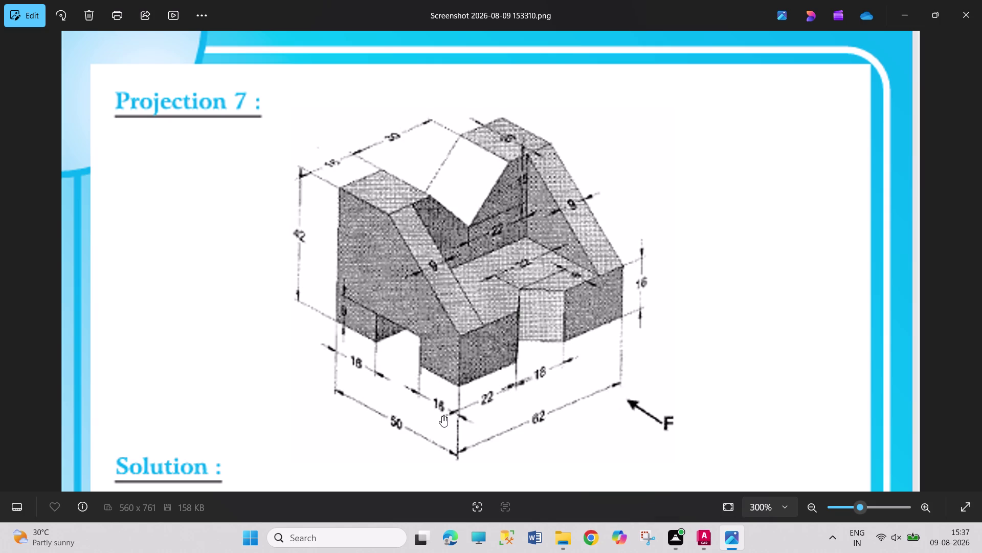
Pan the Projection 7 sheet through the solution front, side and top views.
drag(442, 416, 447, 365)
drag(445, 379, 417, 231)
drag(413, 366, 412, 327)
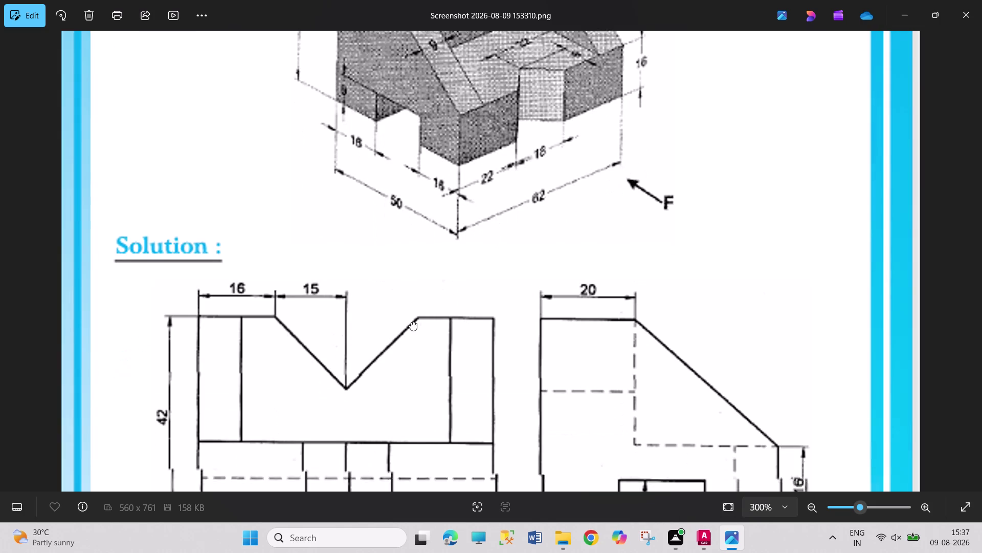
drag(413, 327, 399, 261)
drag(409, 403, 388, 281)
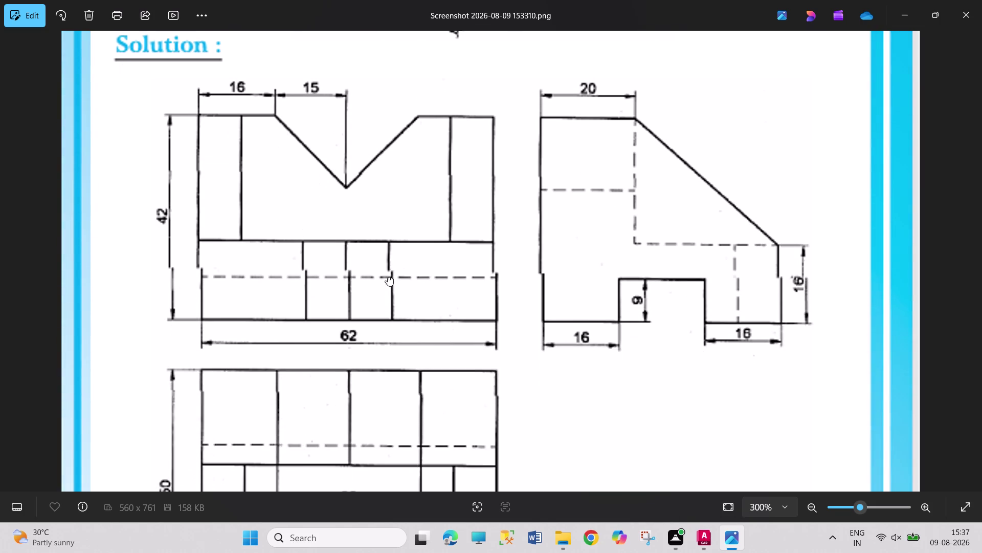
drag(388, 281, 387, 249)
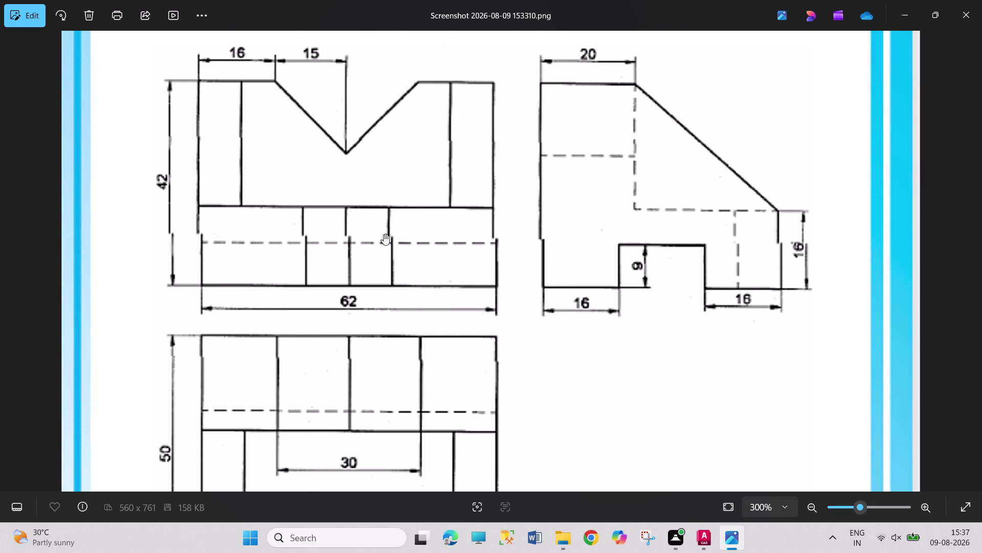
drag(381, 228, 376, 229)
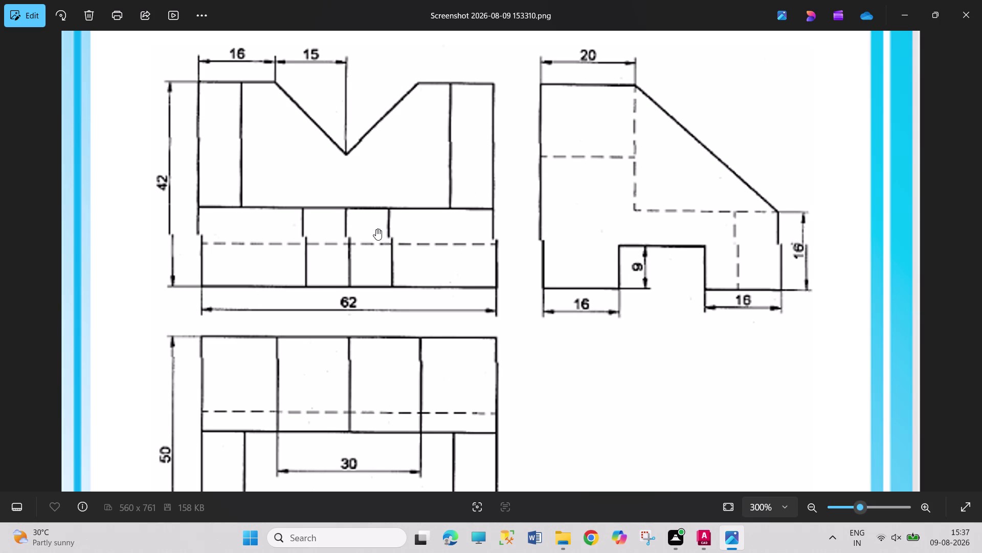
drag(376, 228, 376, 235)
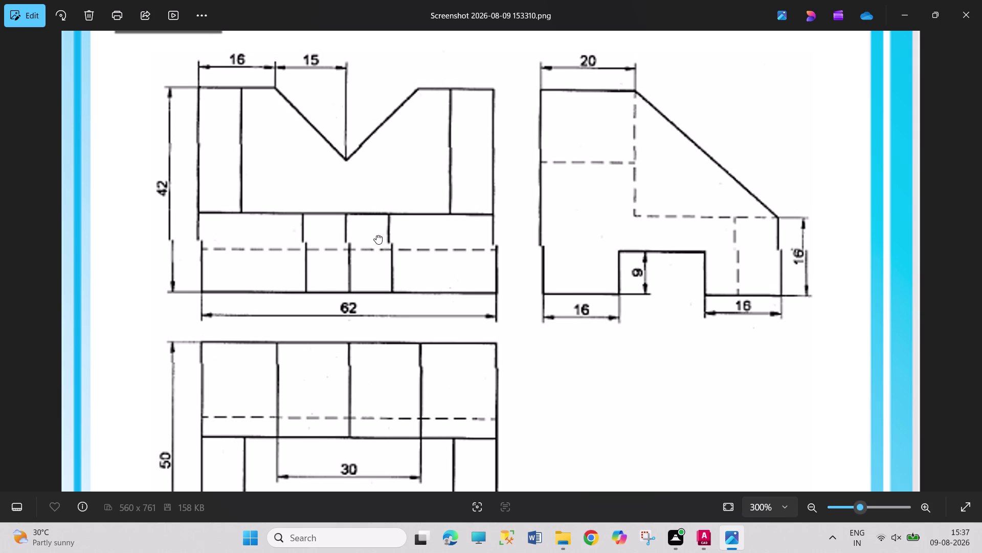
drag(376, 235, 374, 177)
drag(382, 226, 394, 357)
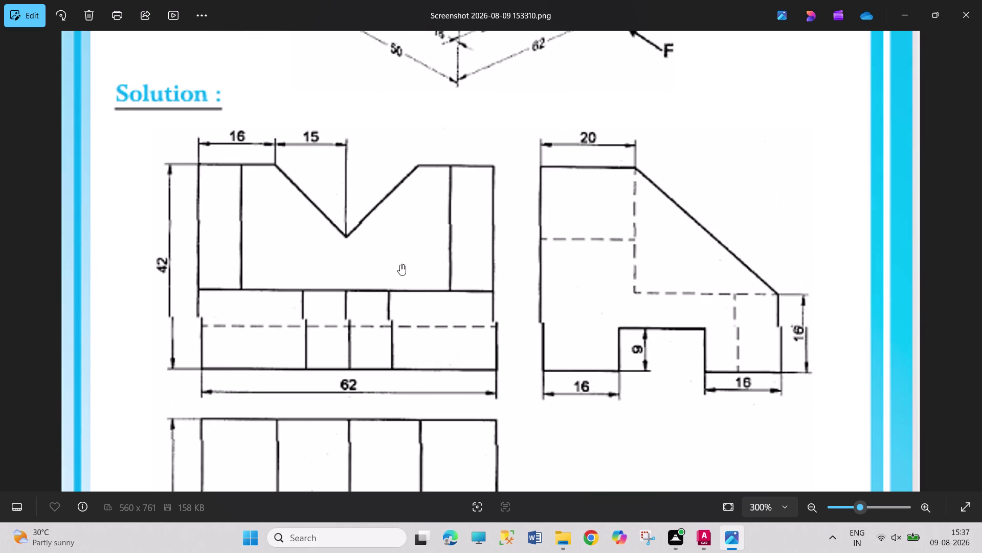
Pan back and forth between the isometric V-block picture and the solution views.
drag(400, 264, 406, 377)
drag(405, 279, 414, 417)
drag(422, 321, 430, 354)
drag(426, 382, 425, 323)
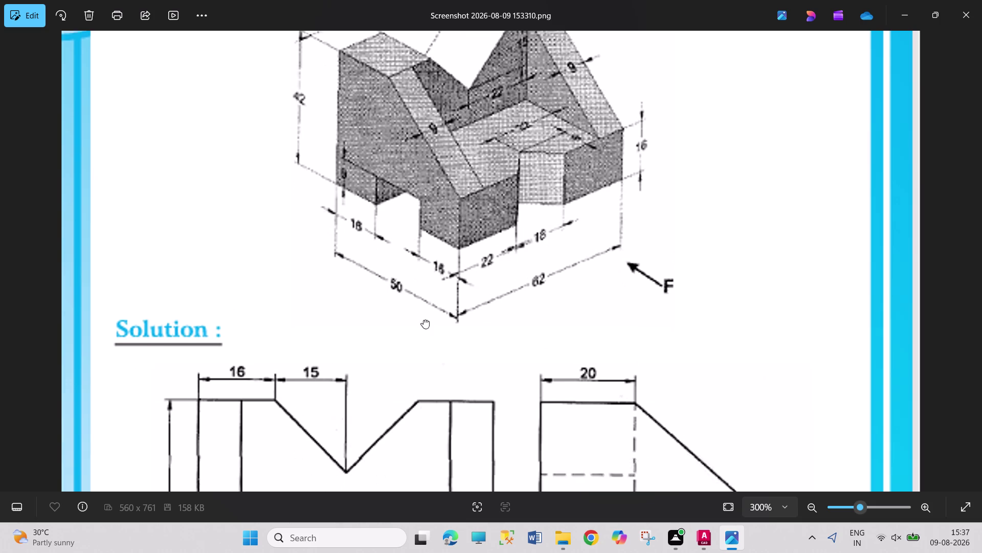
drag(425, 324, 422, 300)
drag(422, 384, 430, 286)
drag(430, 361, 429, 282)
drag(429, 341, 427, 290)
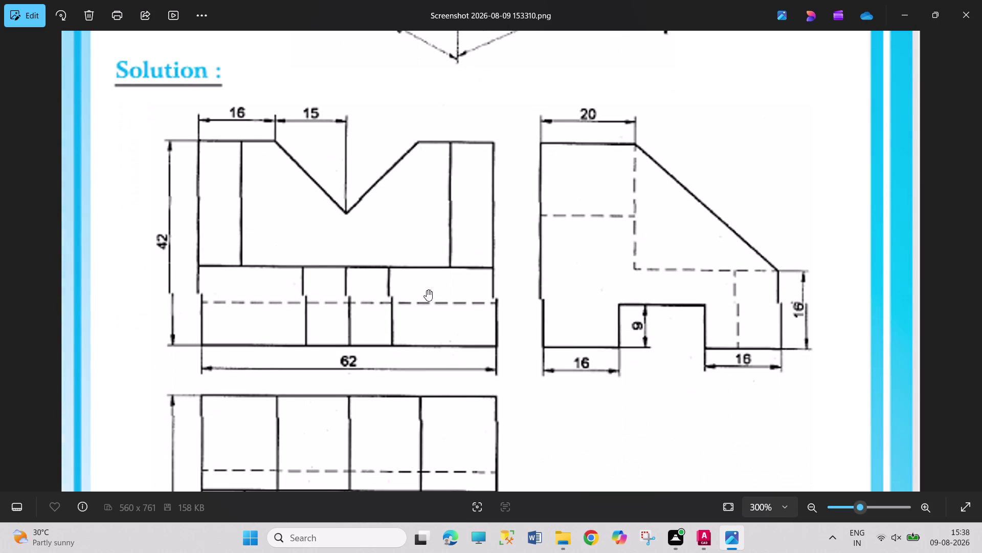
Zoom the sheet to study the isometric dimensions, then return to AutoCAD.
triple_click(806, 510)
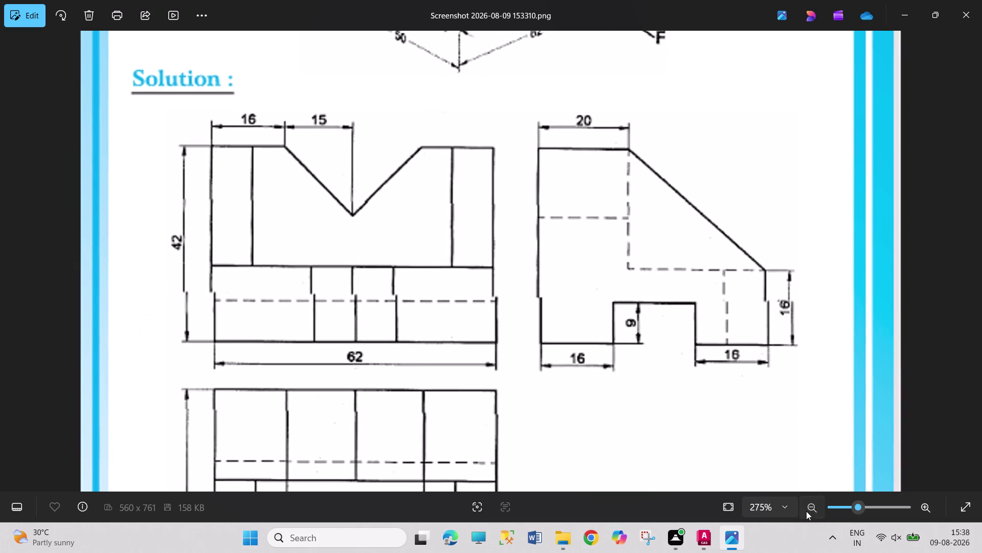
double_click(807, 510)
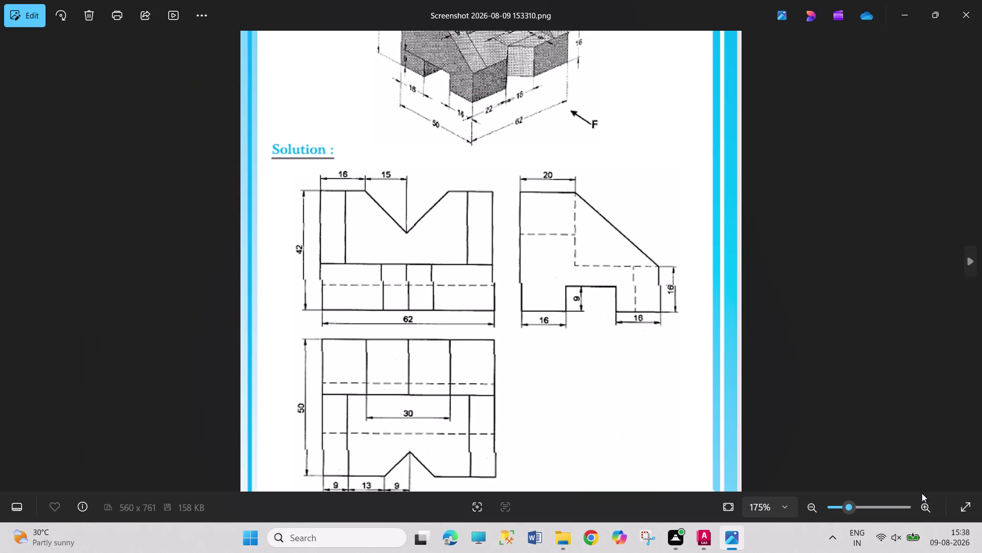
click(921, 499)
drag(478, 425, 493, 315)
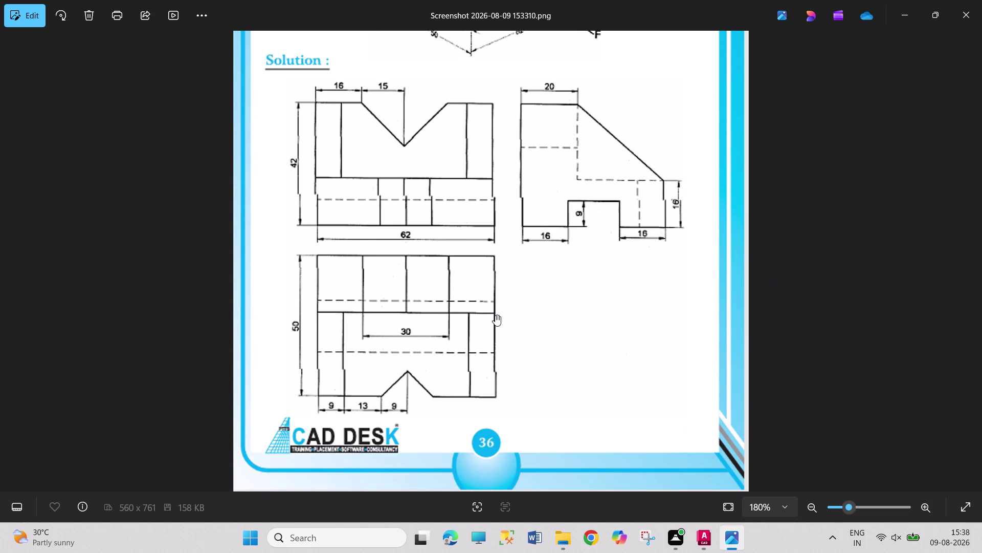
drag(482, 327, 480, 311)
drag(483, 285, 491, 394)
drag(478, 120, 485, 159)
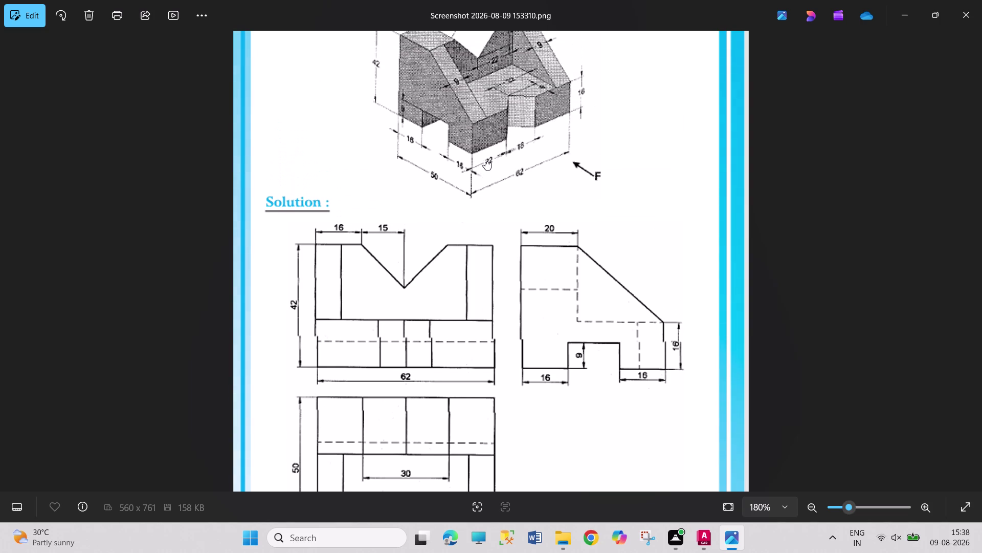
drag(485, 158, 485, 162)
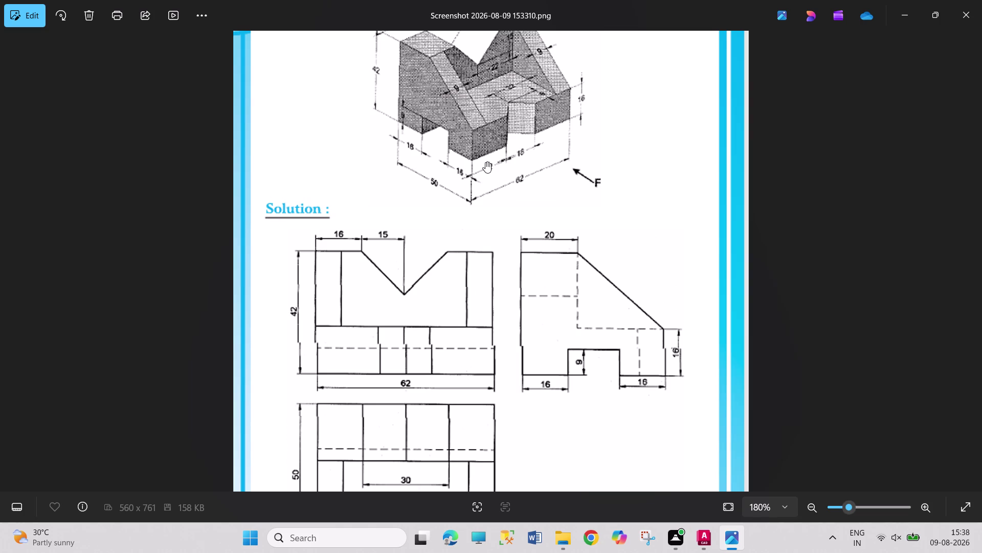
click(701, 531)
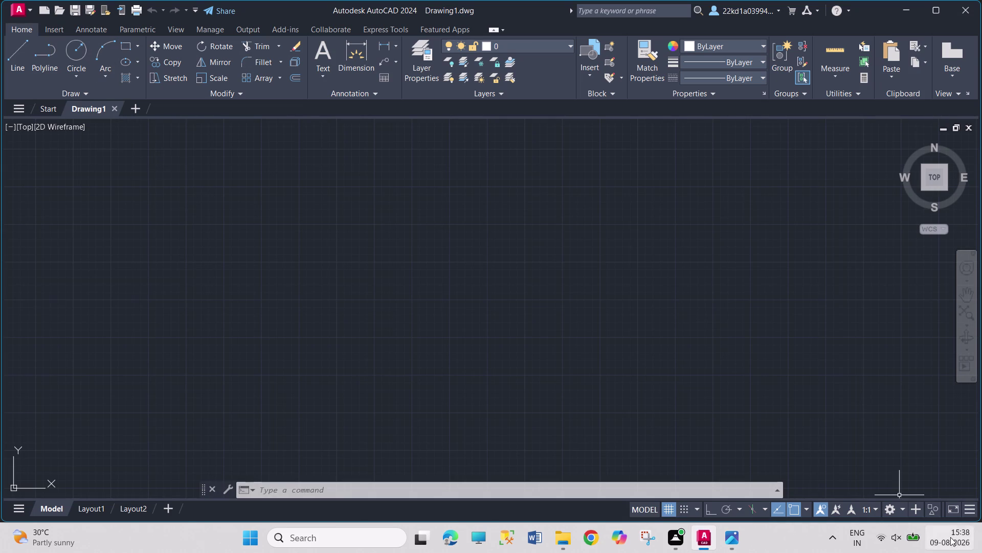
Switch to the 3D Modeling workspace and close the Activity Insights palette.
click(899, 508)
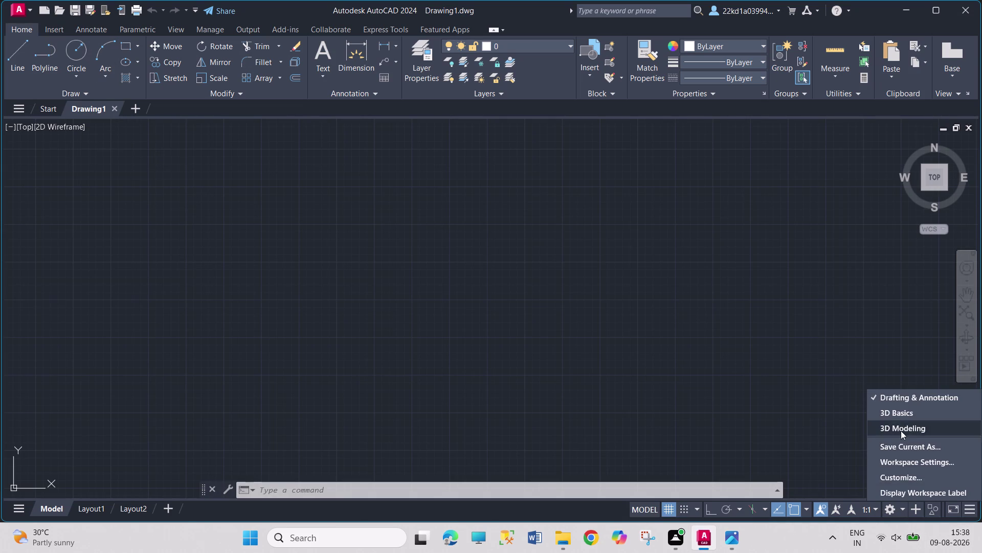
click(902, 425)
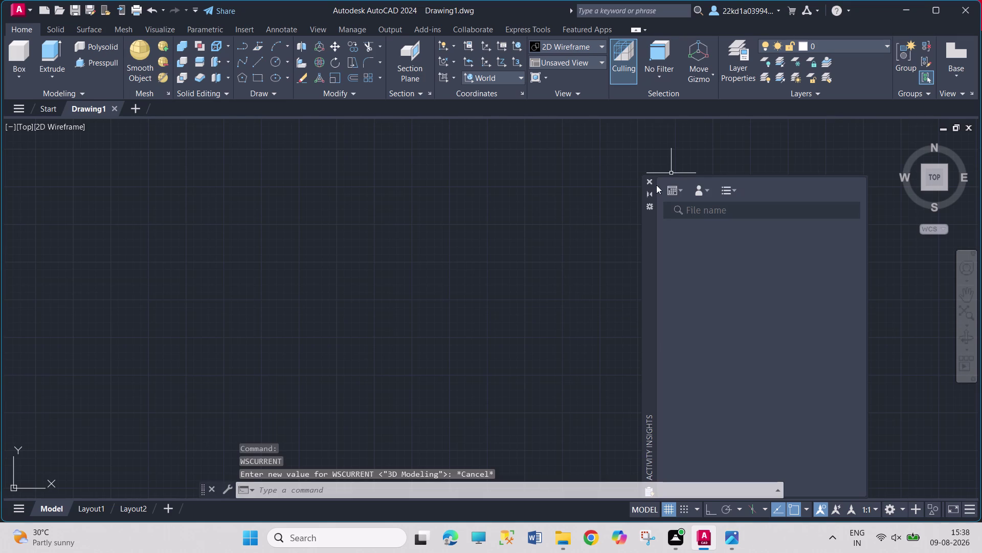
click(652, 183)
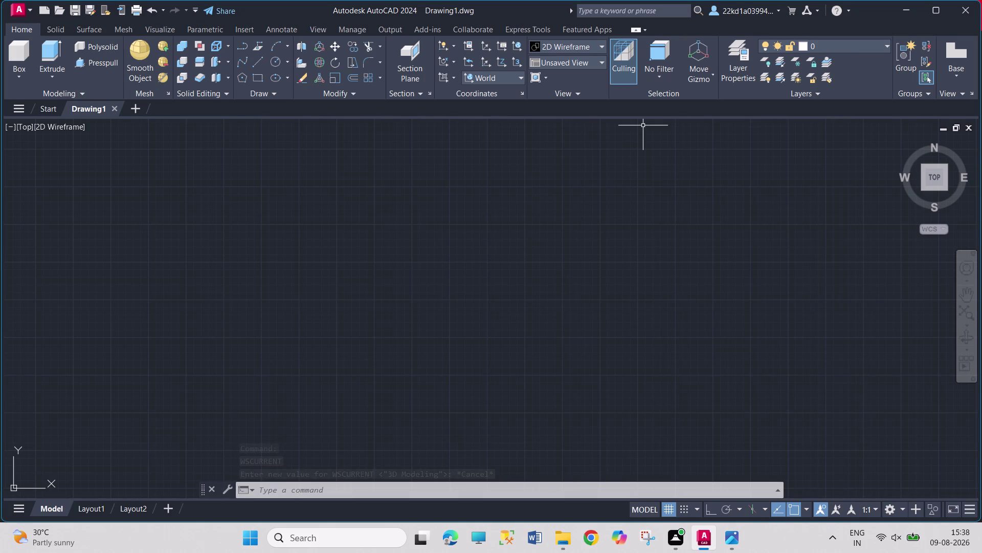
Click around the empty drawing area, then start the Rectangle command.
click(303, 182)
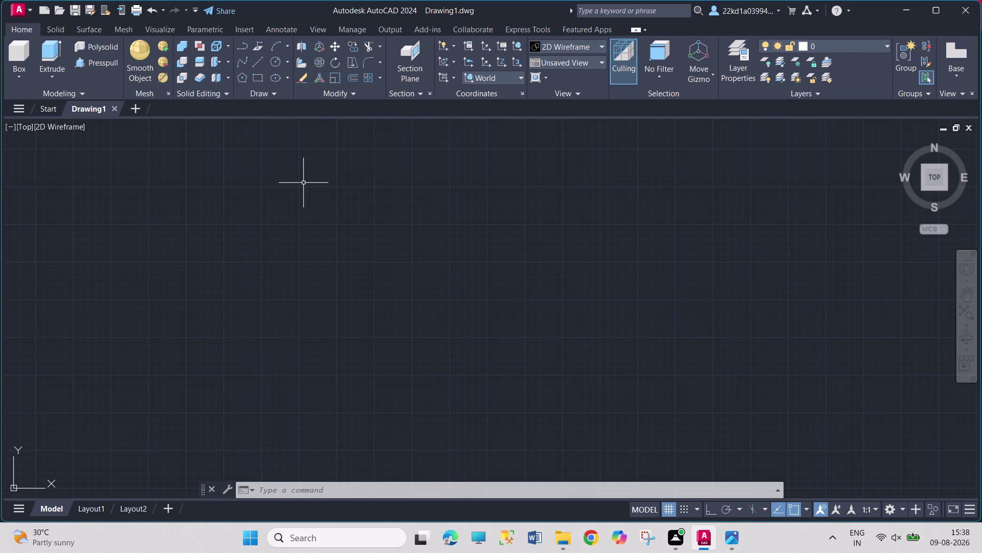
click(480, 270)
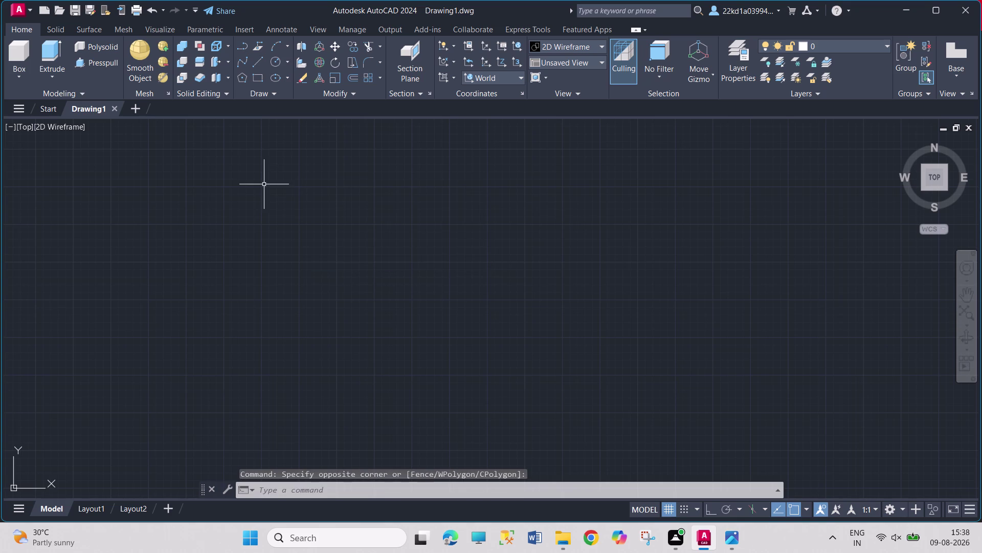
click(264, 184)
click(492, 287)
drag(319, 196, 327, 213)
click(475, 354)
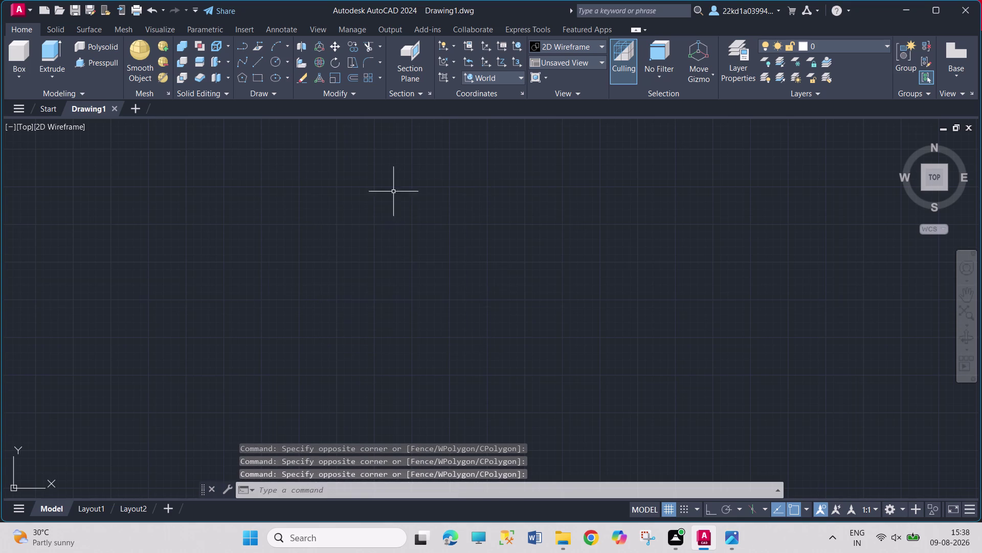
drag(389, 185, 396, 202)
click(477, 326)
click(535, 173)
drag(352, 280, 356, 277)
drag(420, 212, 422, 225)
click(400, 303)
drag(421, 226, 423, 242)
click(348, 307)
drag(294, 222, 301, 241)
click(572, 319)
click(256, 79)
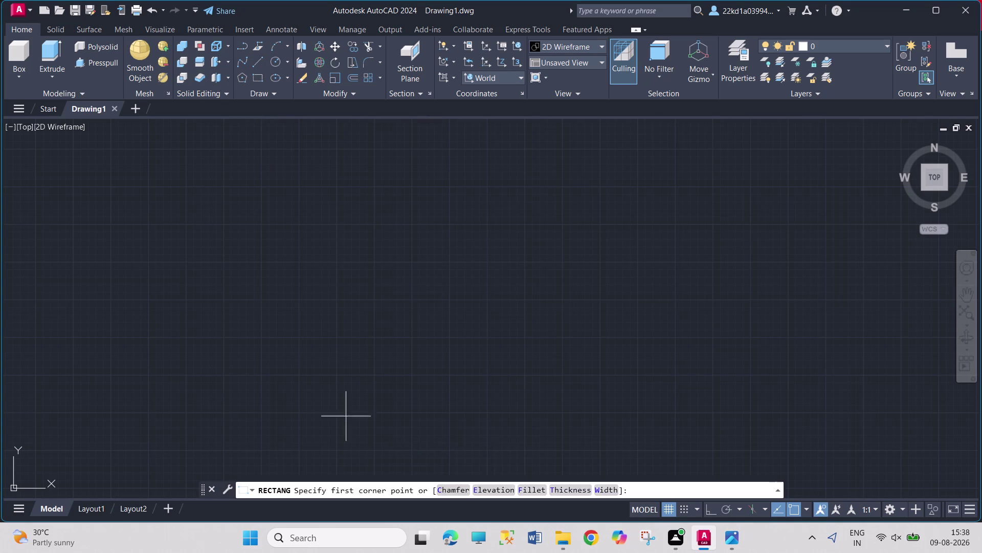
click(556, 486)
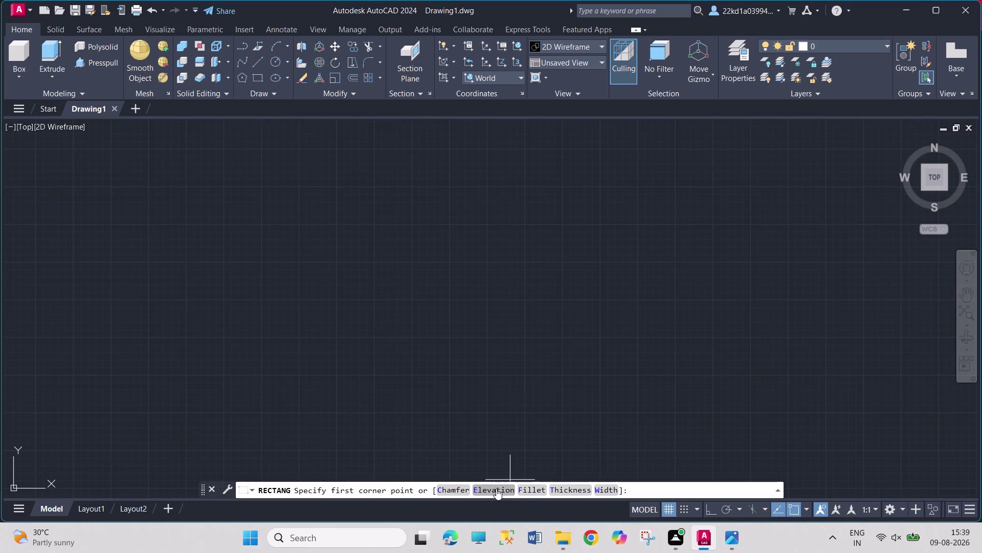
click(287, 226)
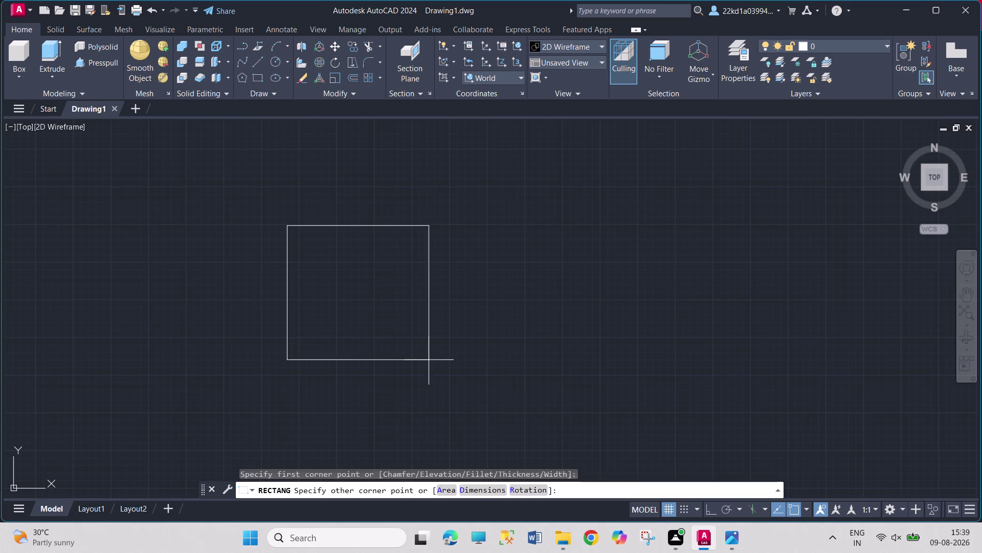
click(489, 489)
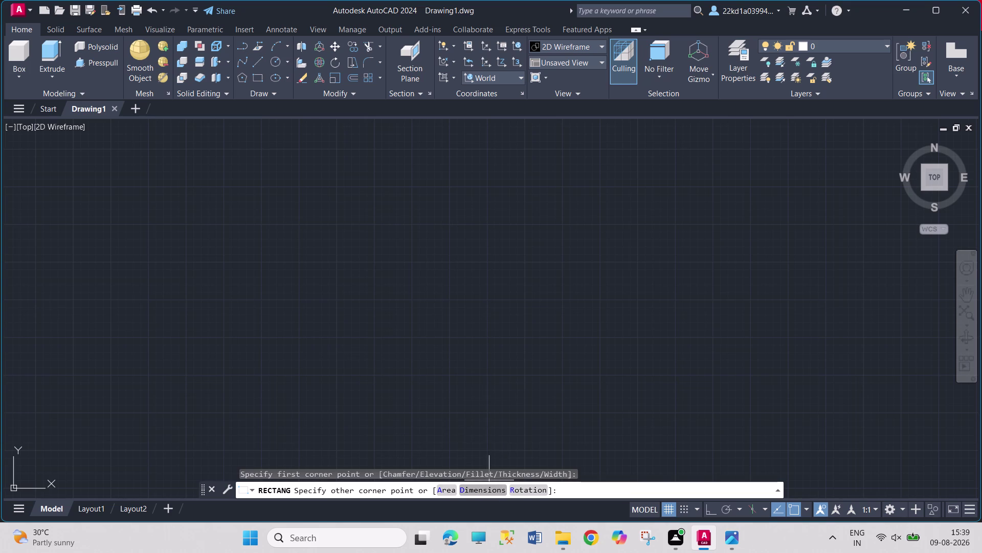
text(50)
key(Return)
text(62)
key(Return)
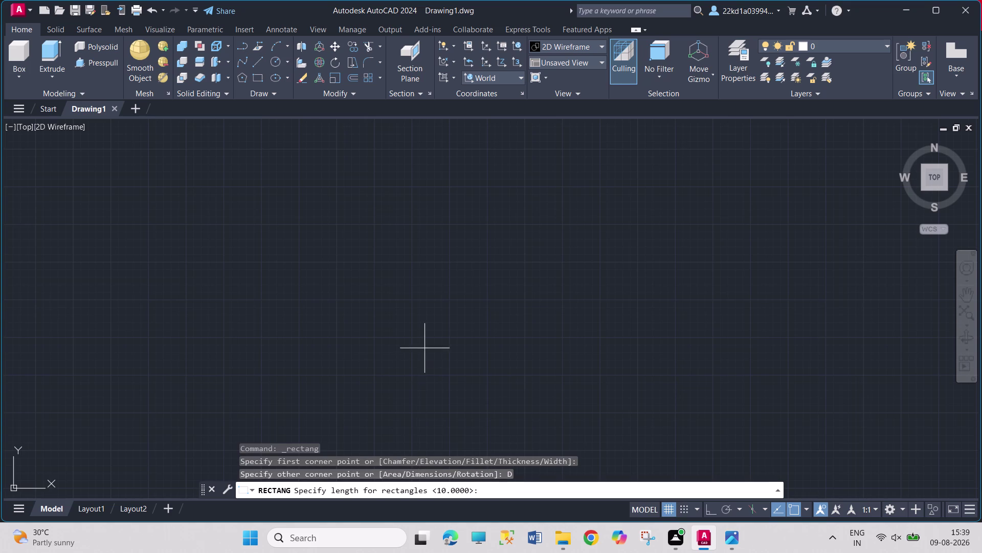
click(355, 196)
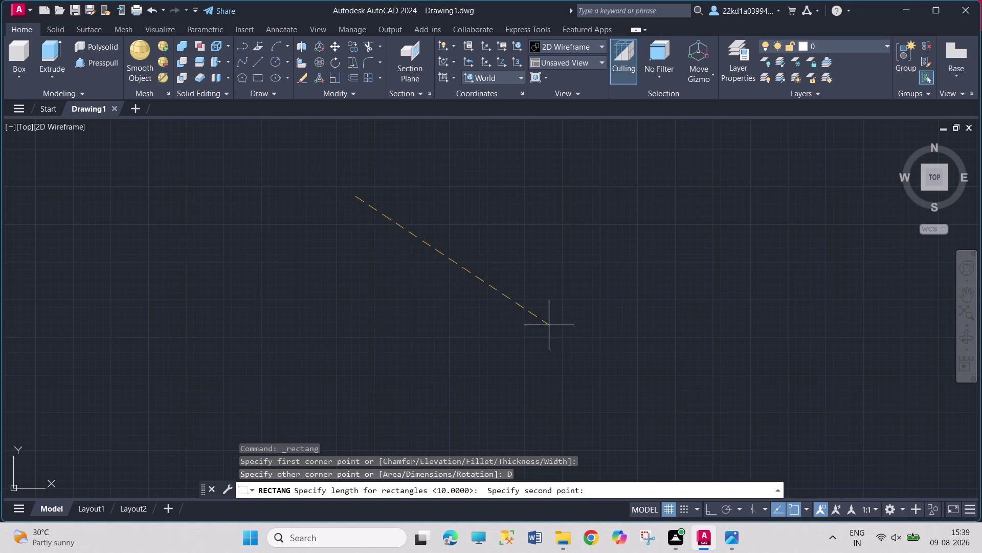
click(553, 330)
key(Escape)
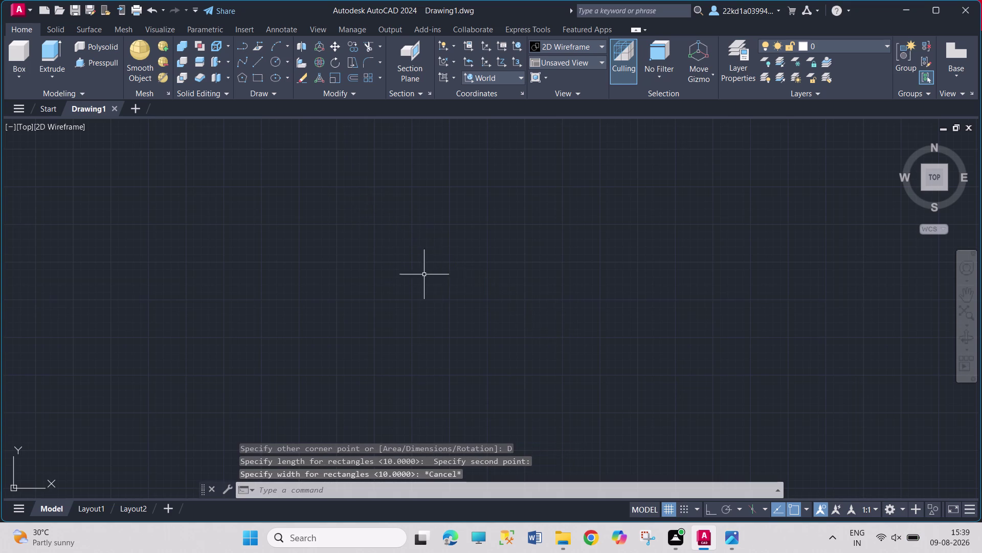
click(252, 76)
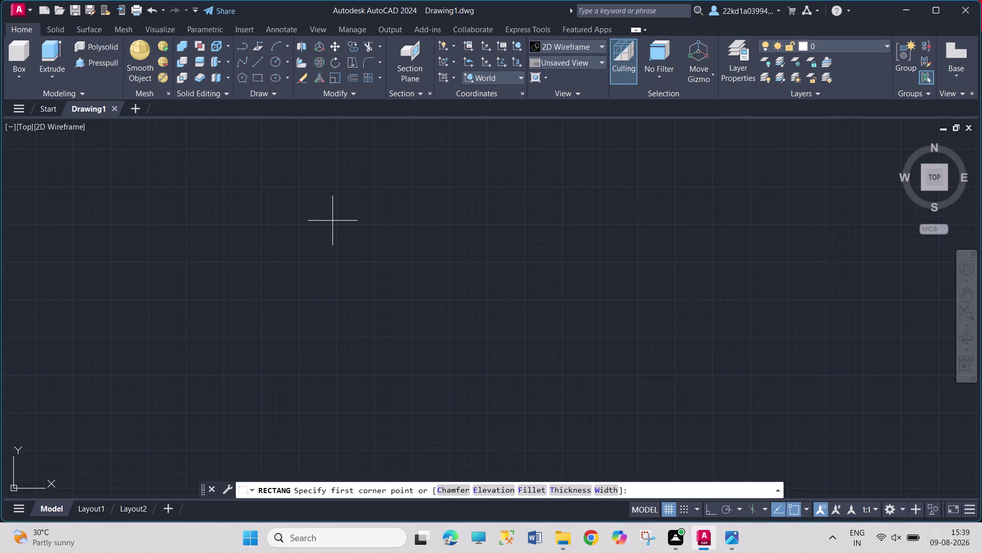
Draw a 62 by 50 rectangle using the Dimensions option.
click(333, 228)
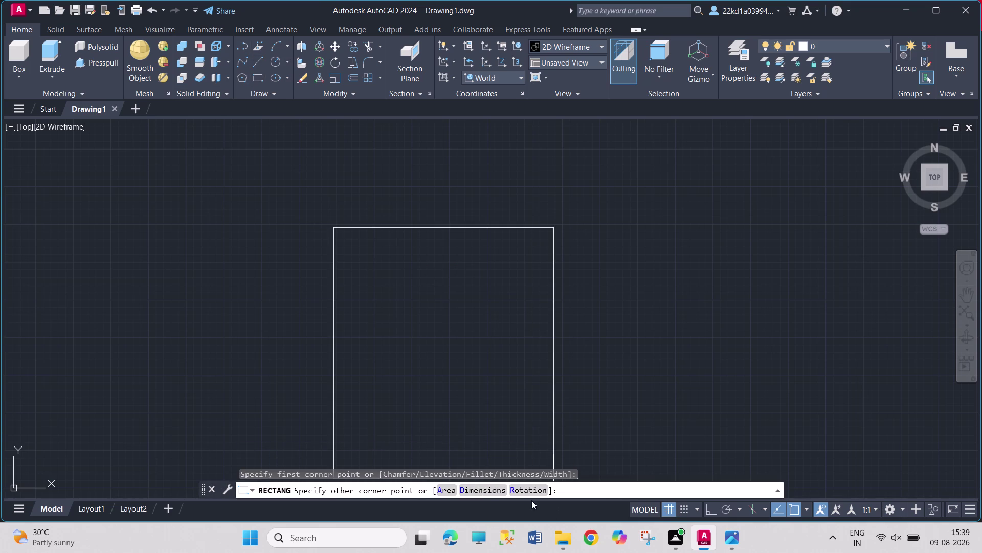
click(493, 492)
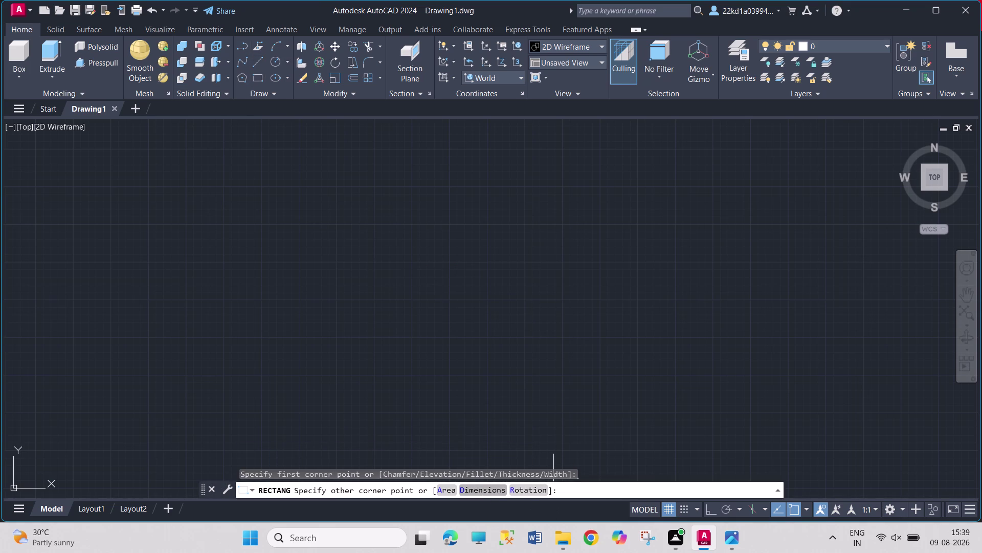
text(62)
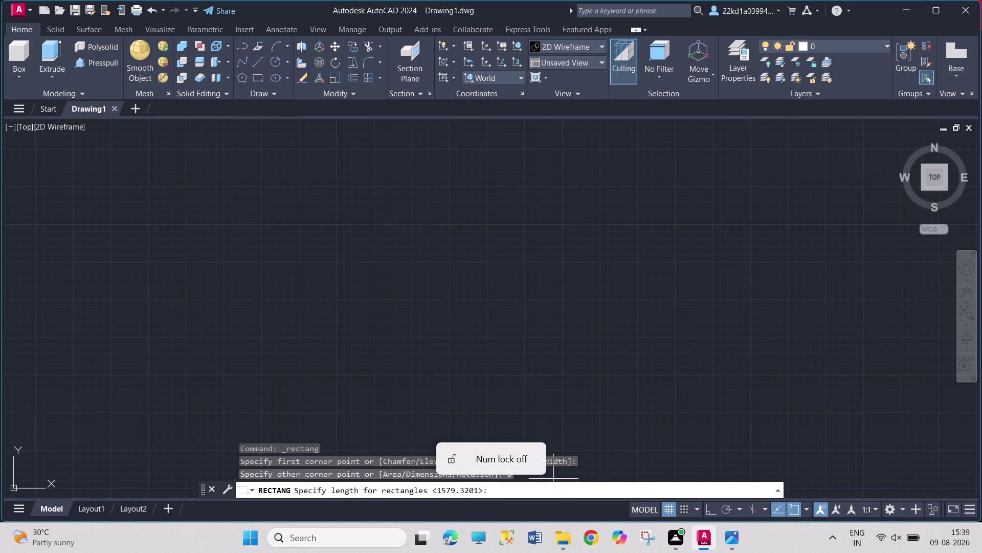
key(Right)
key(Down)
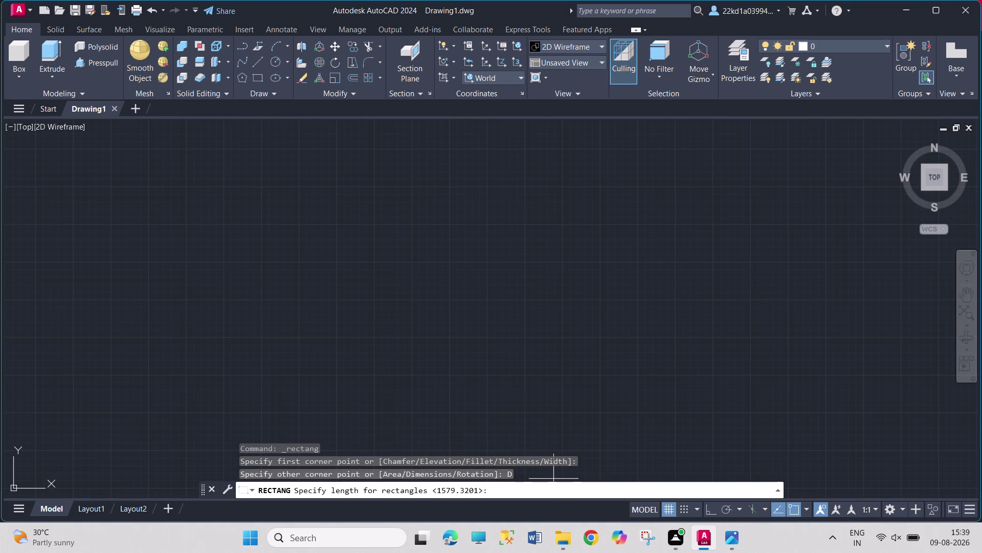
click(497, 488)
key(Right)
key(Down)
text(62)
key(Return)
text(50)
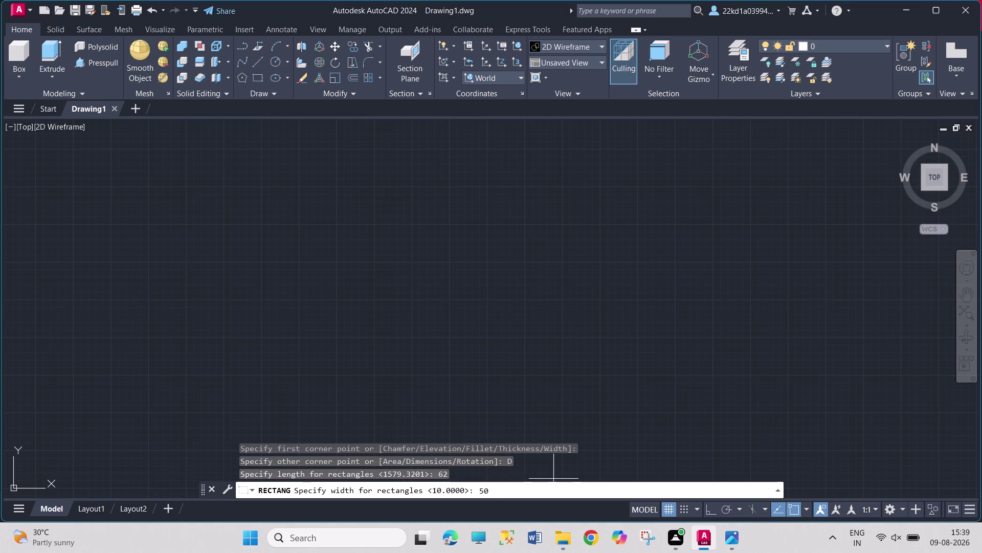
key(Return)
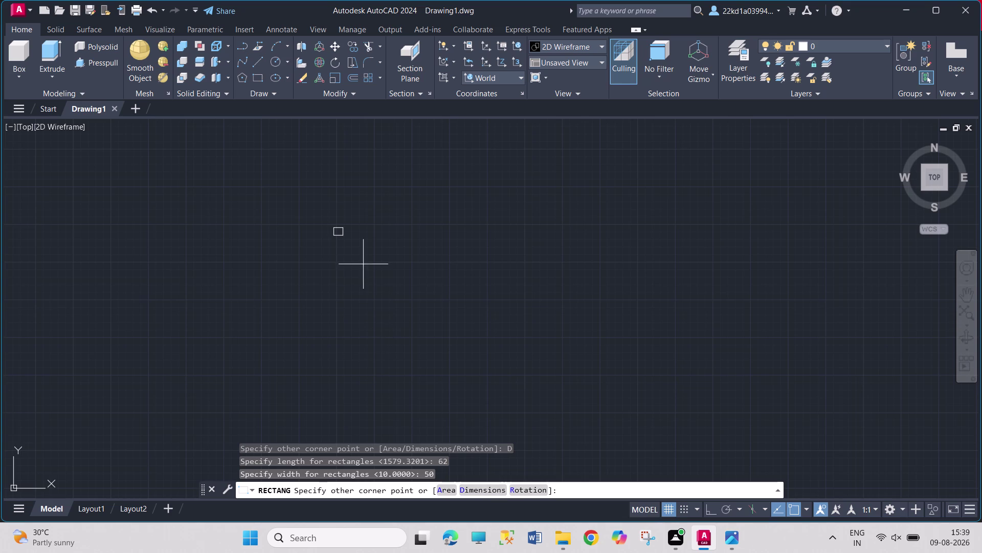
click(428, 277)
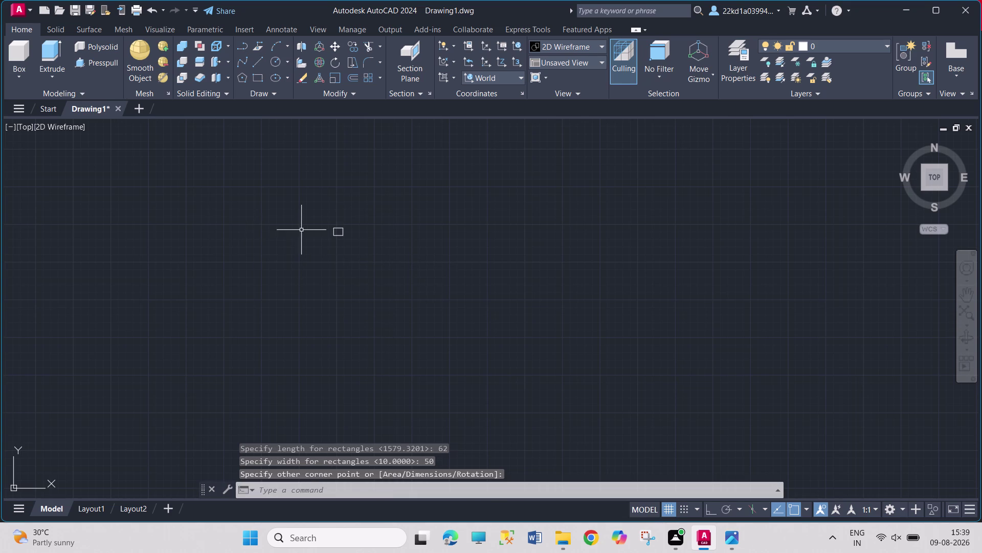
Zoom in on the rectangle and bring up the reference drawing in Photos.
scroll(up, 3)
scroll(up, 3)
scroll(up, 3)
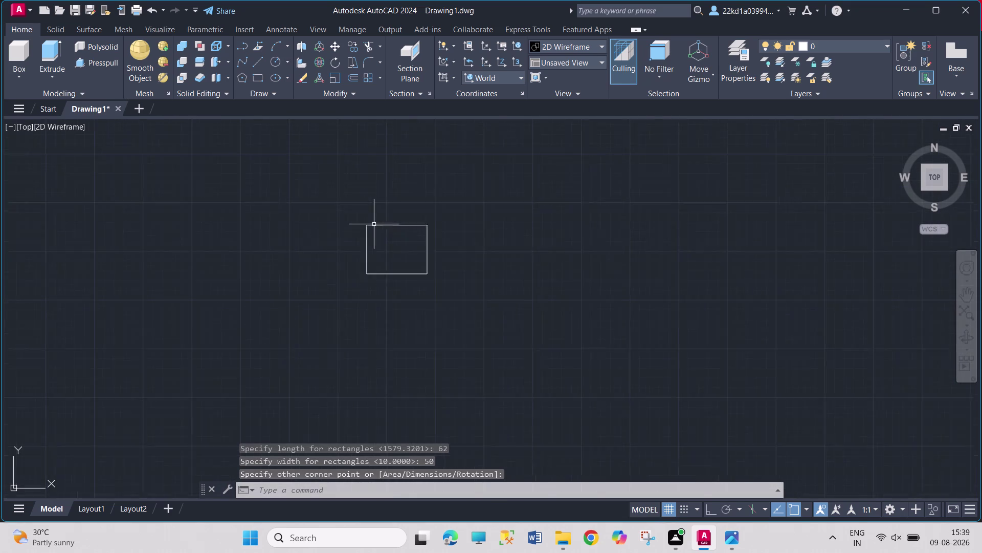
scroll(up, 3)
scroll(up, 3)
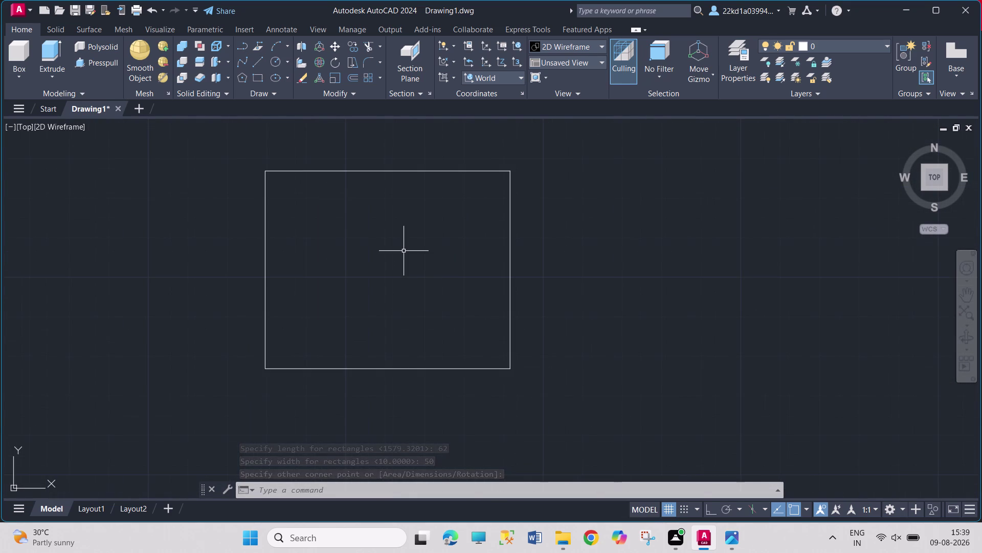
click(726, 536)
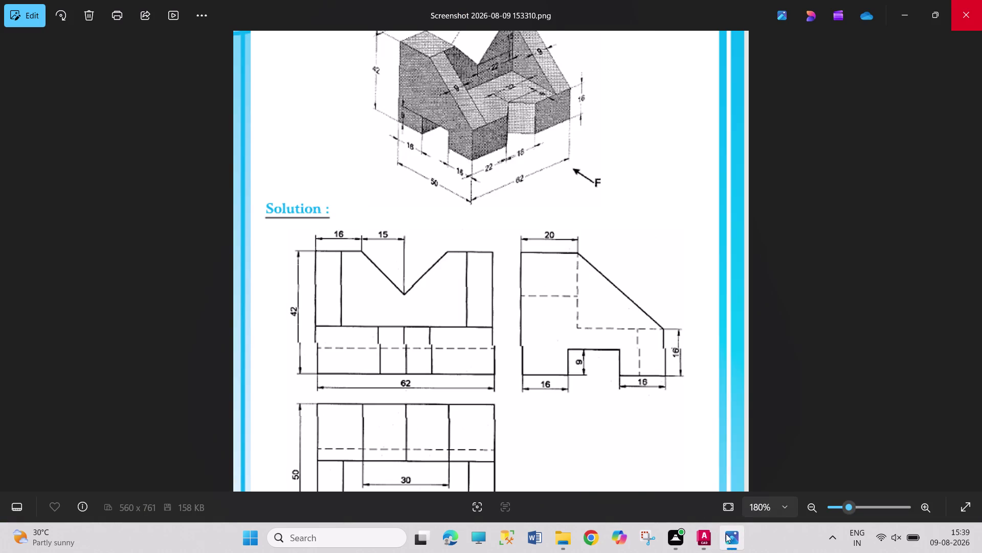
drag(512, 238, 517, 265)
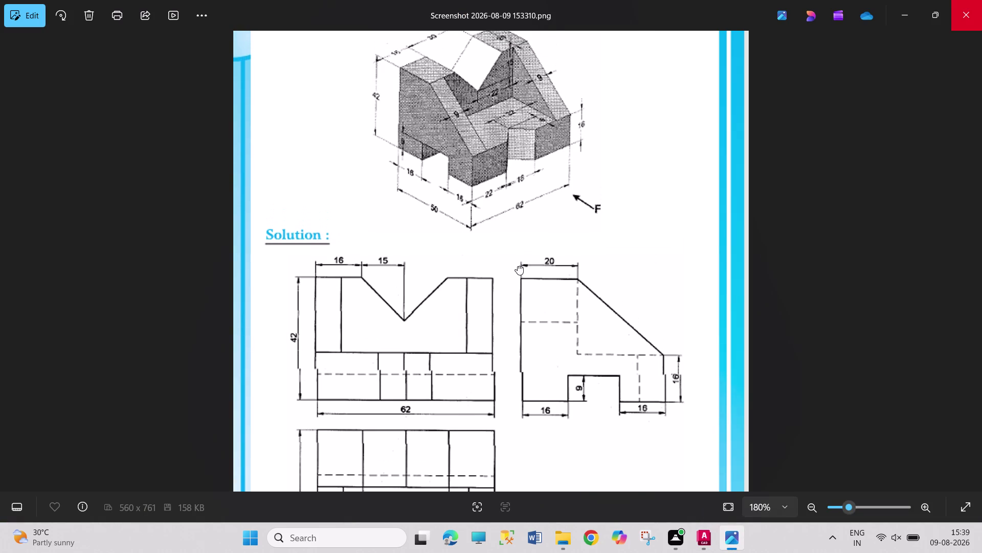
drag(518, 265, 518, 267)
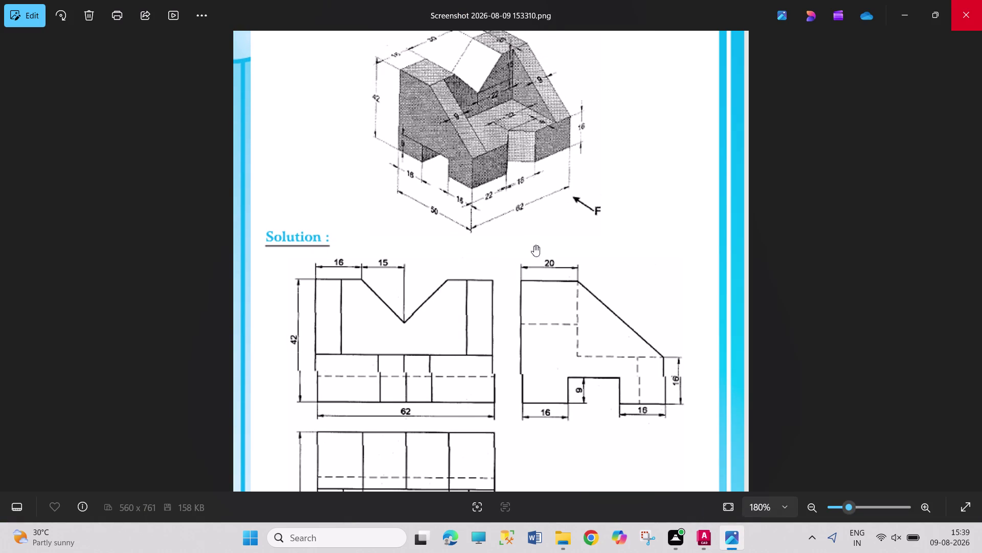
click(701, 532)
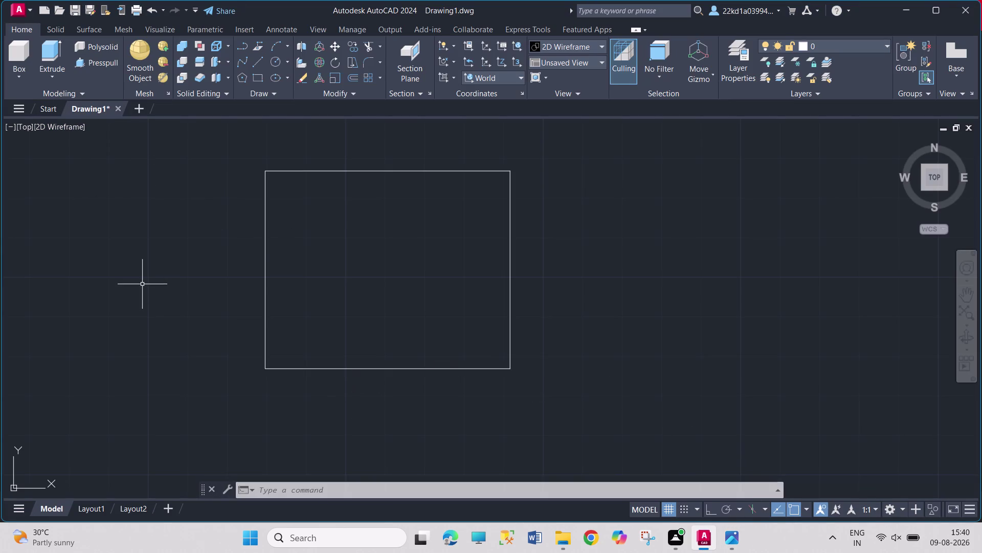
Switch to the SW Isometric view and zoom to frame the rectangle.
click(26, 127)
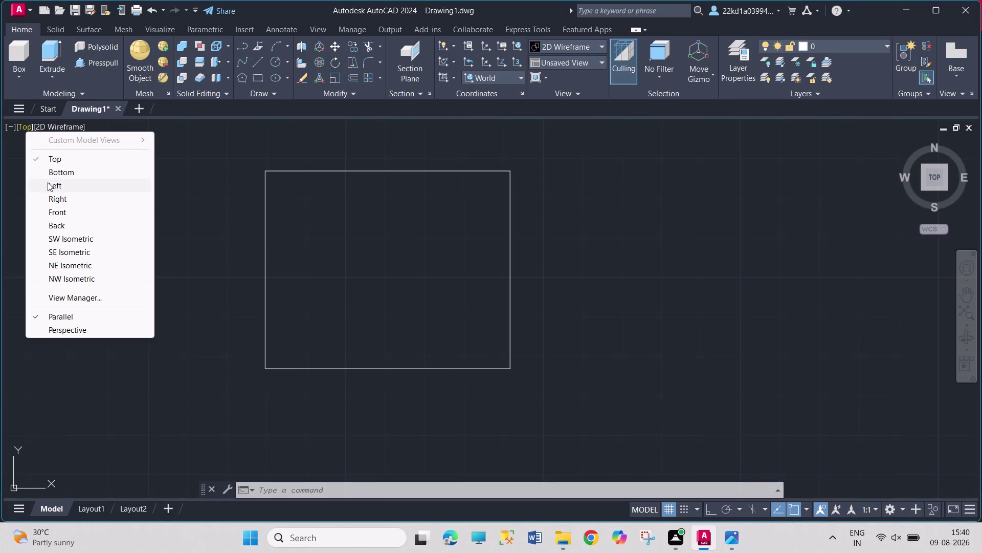
click(93, 237)
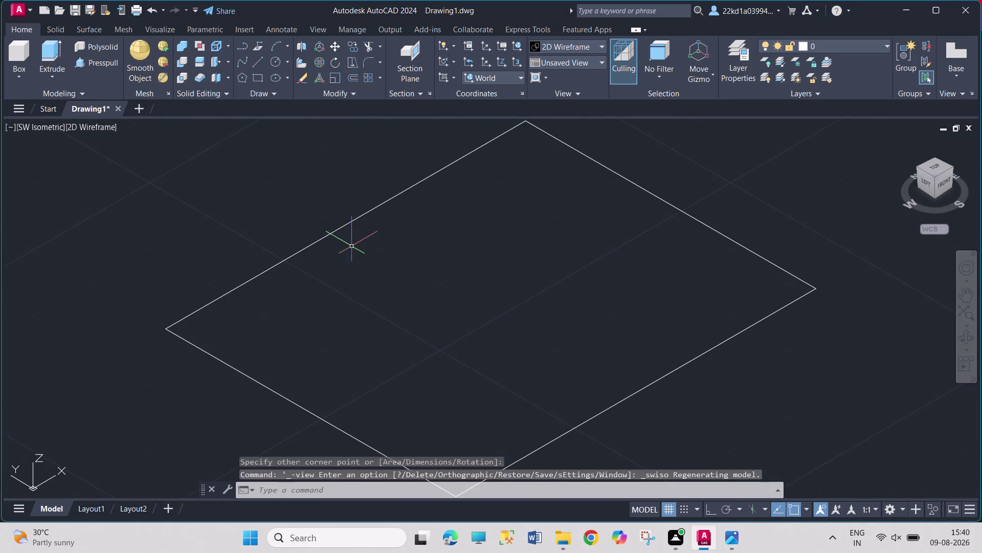
scroll(up, 3)
scroll(down, 3)
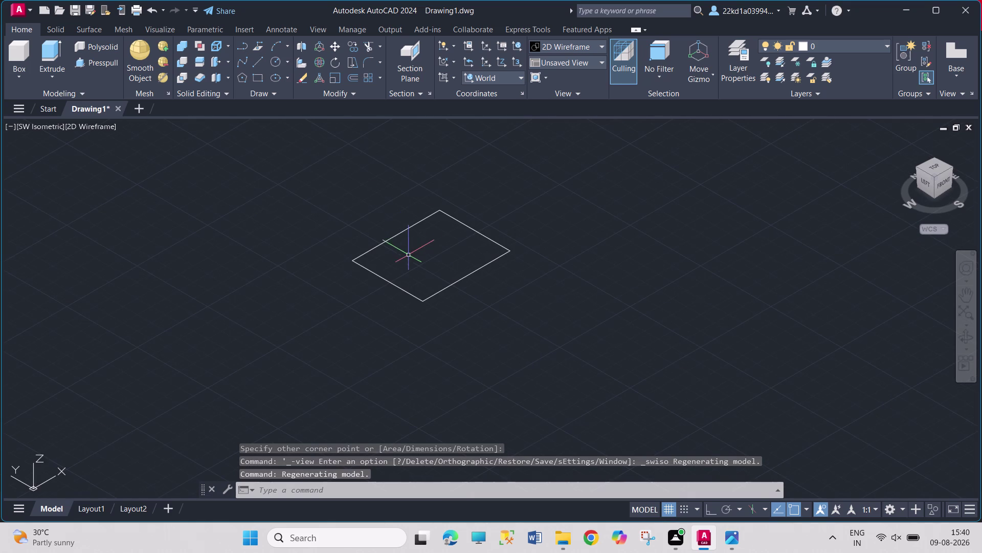
scroll(up, 3)
scroll(up, 3)
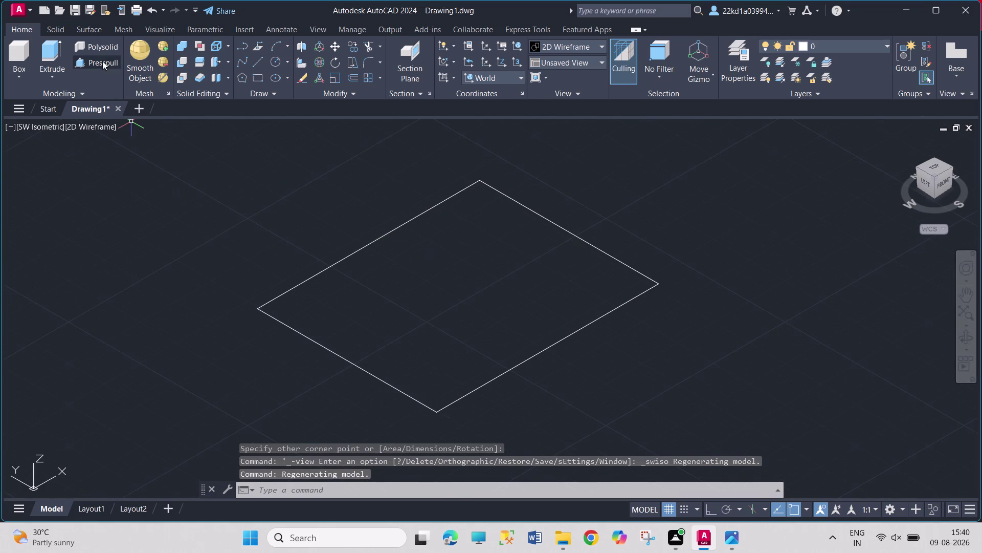
Press-pull the rectangle up 16 into a solid base block.
click(103, 61)
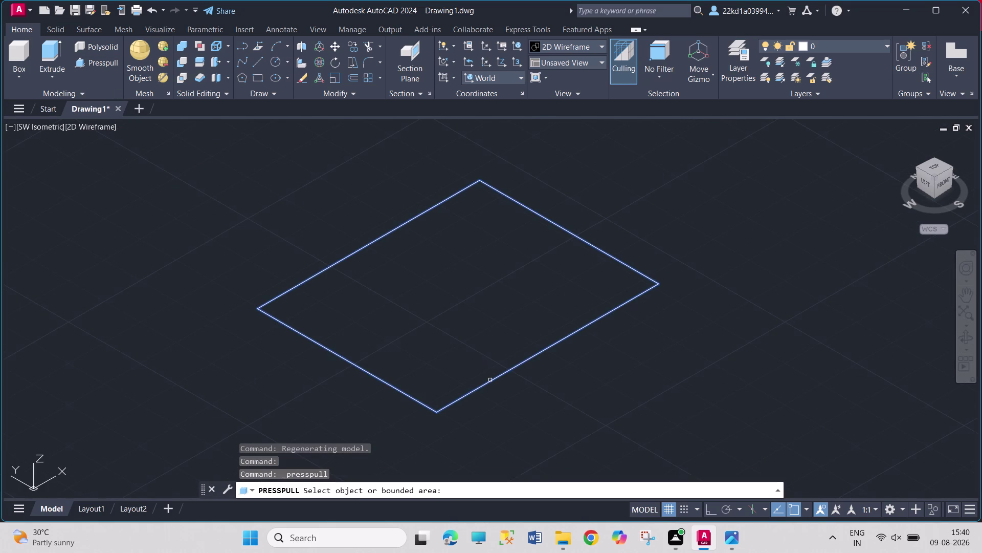
click(490, 379)
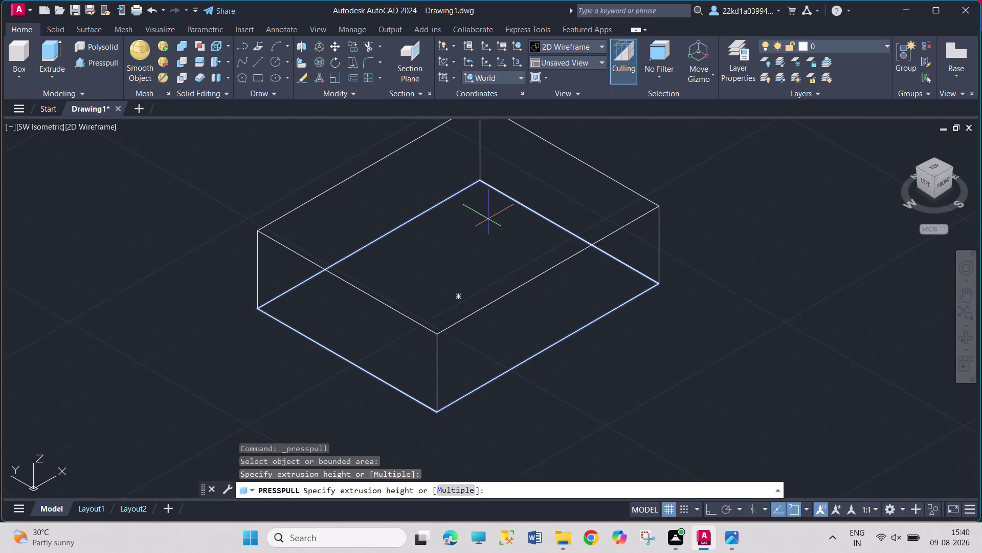
text(16)
key(Return)
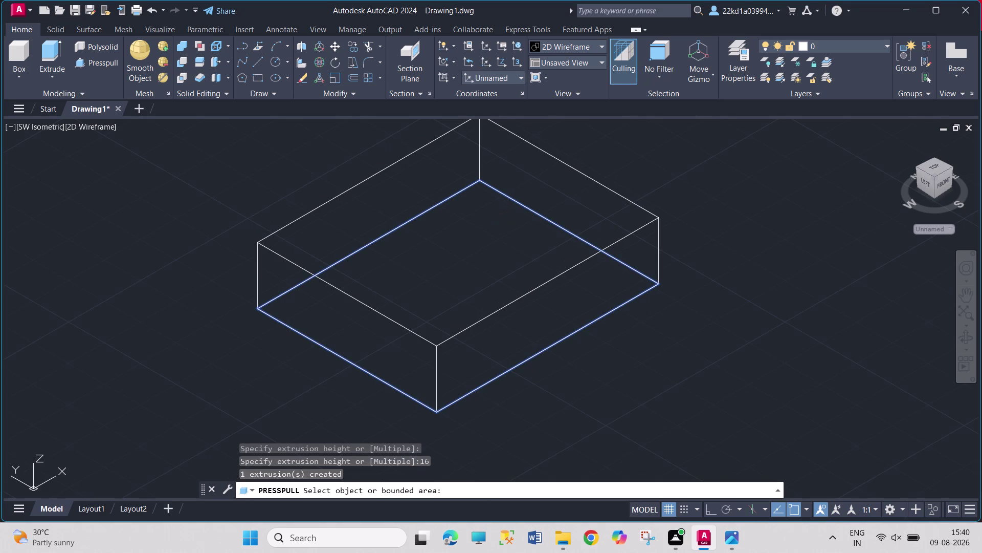
Try the viewport visual style control, then cancel with Escape.
click(594, 62)
click(594, 61)
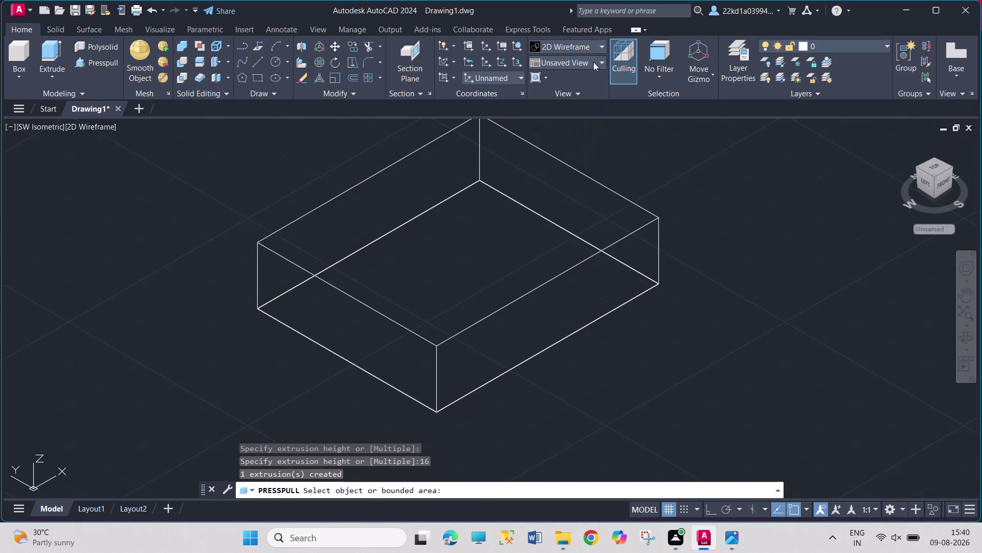
click(590, 45)
click(591, 46)
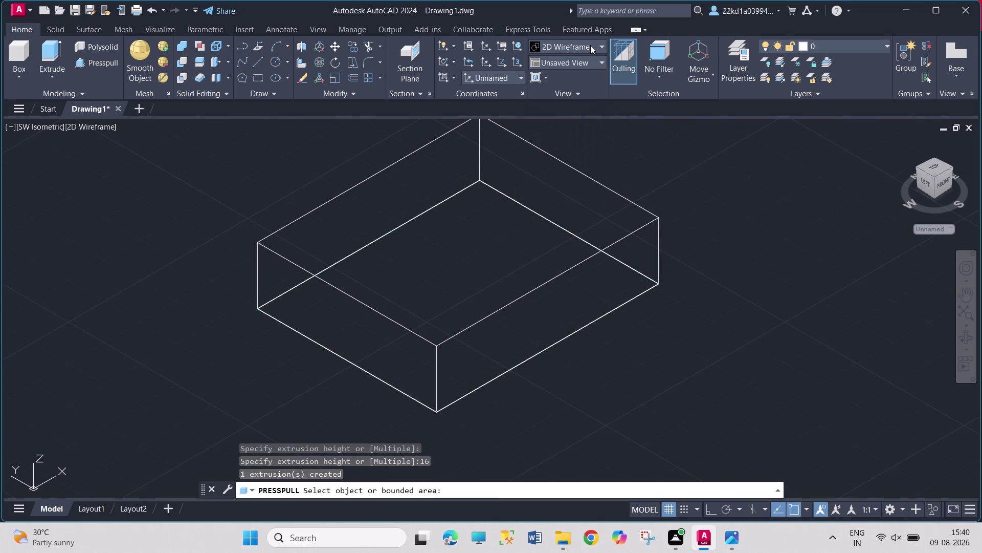
key(Escape)
Apply a gray shaded visual style, reframe the block, then bring up the reference image.
click(591, 45)
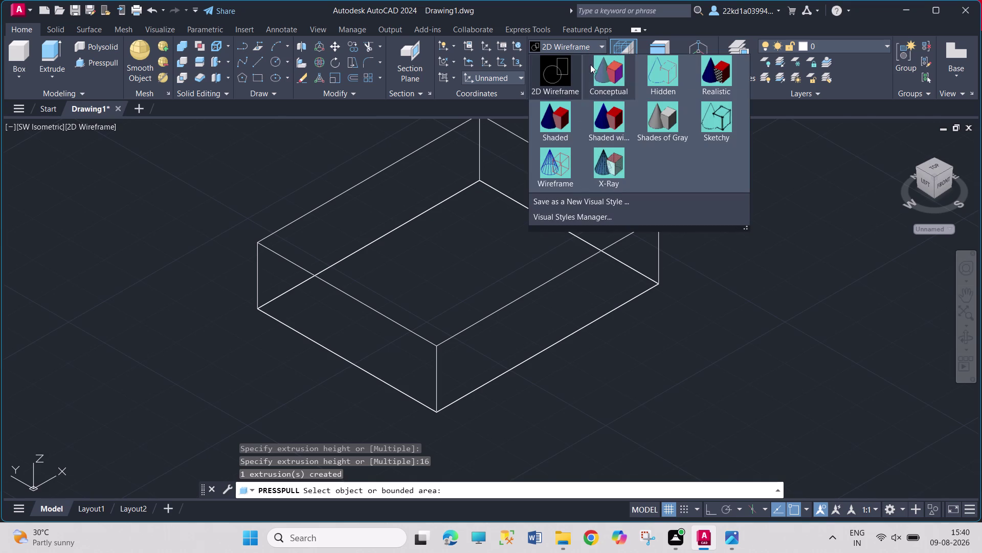
click(684, 124)
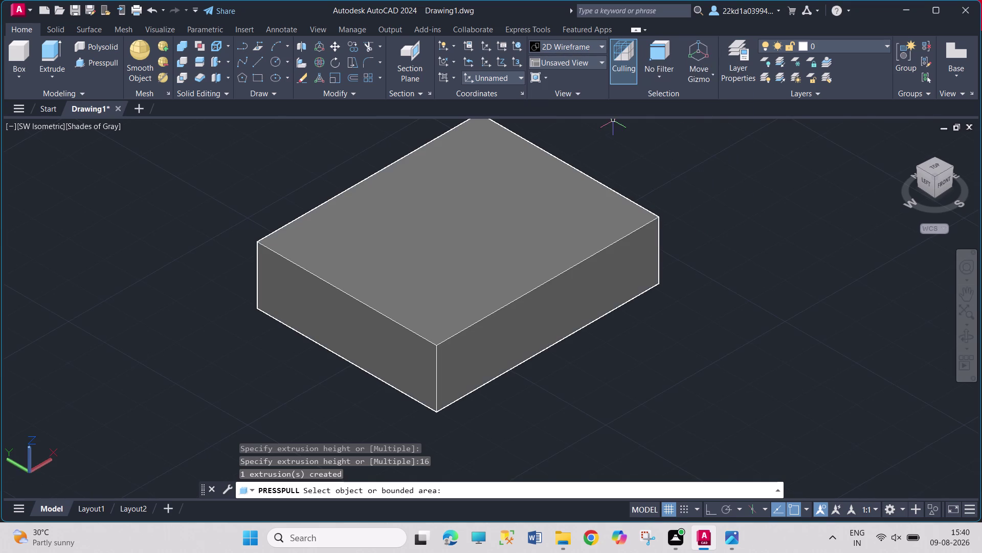
scroll(up, 3)
scroll(down, 3)
middle_drag(627, 166, 543, 257)
scroll(up, 3)
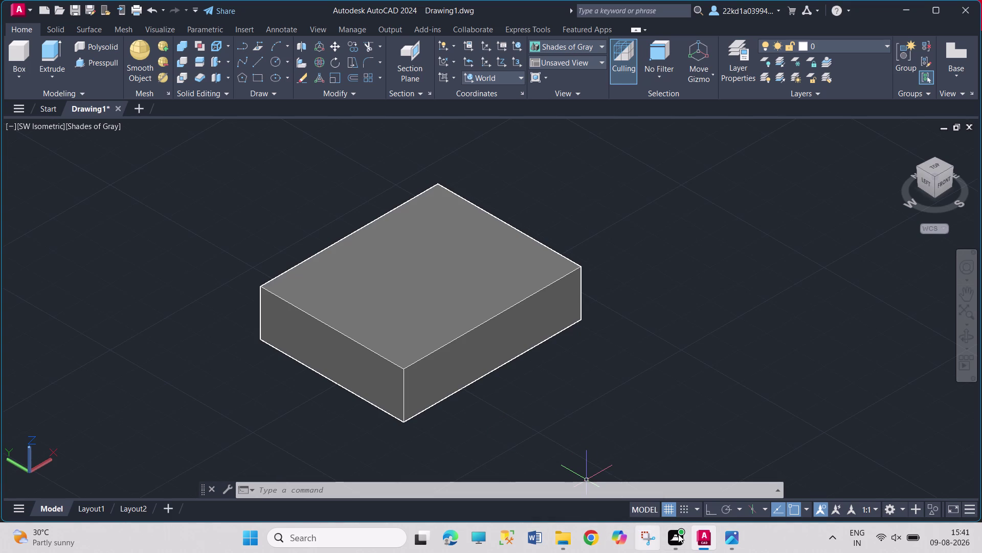
click(728, 534)
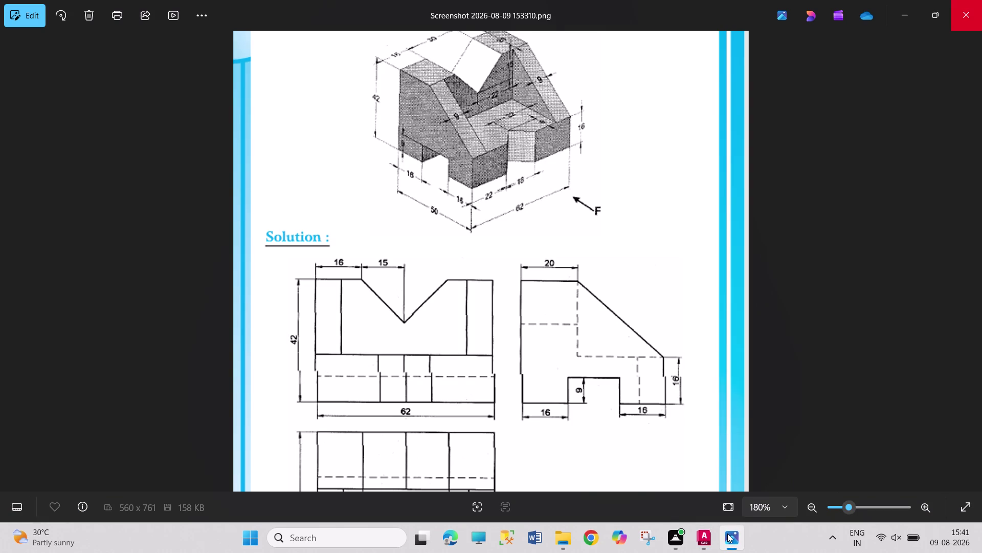
Pan the Projection 7 sheet between its title and solution views, then return to AutoCAD.
drag(593, 337, 613, 385)
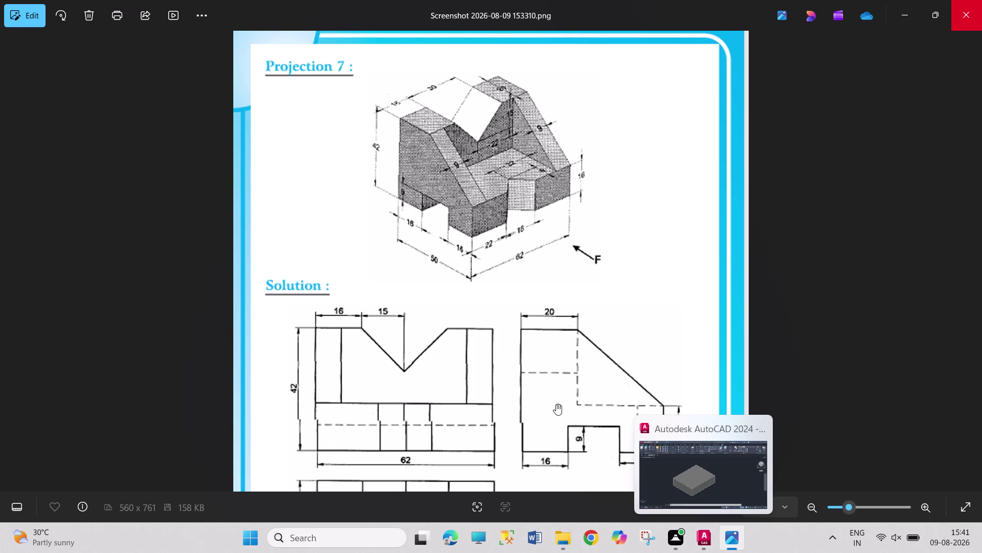
drag(559, 403, 578, 356)
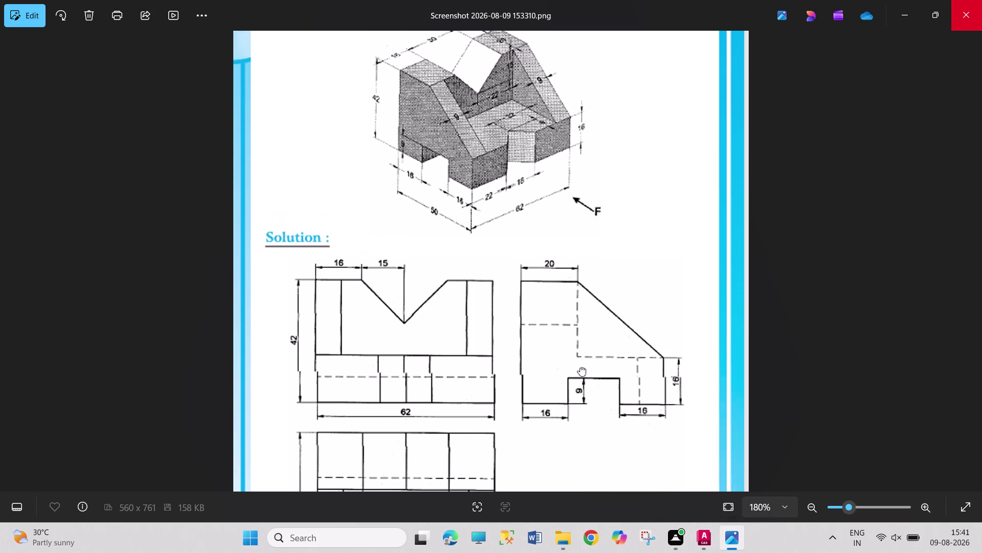
drag(578, 356, 584, 405)
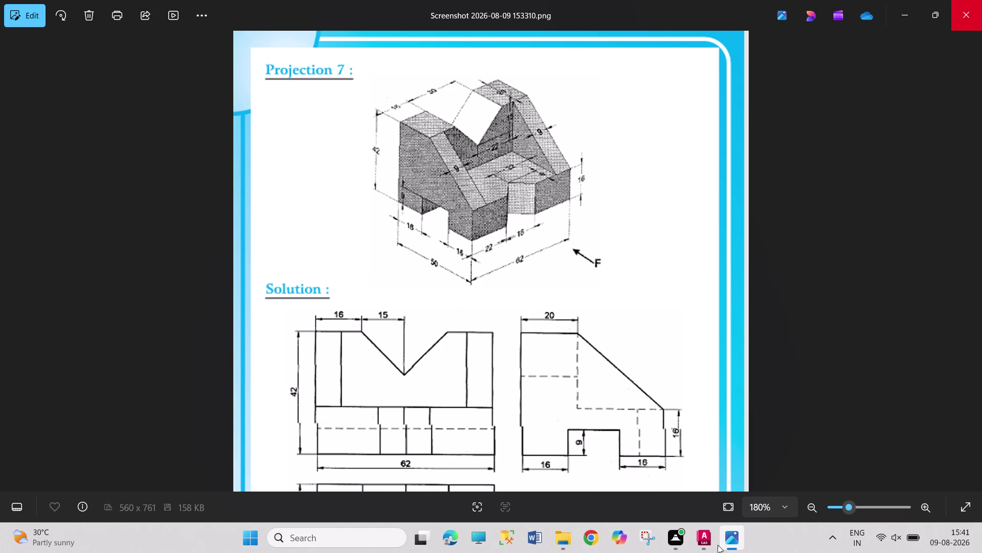
click(704, 546)
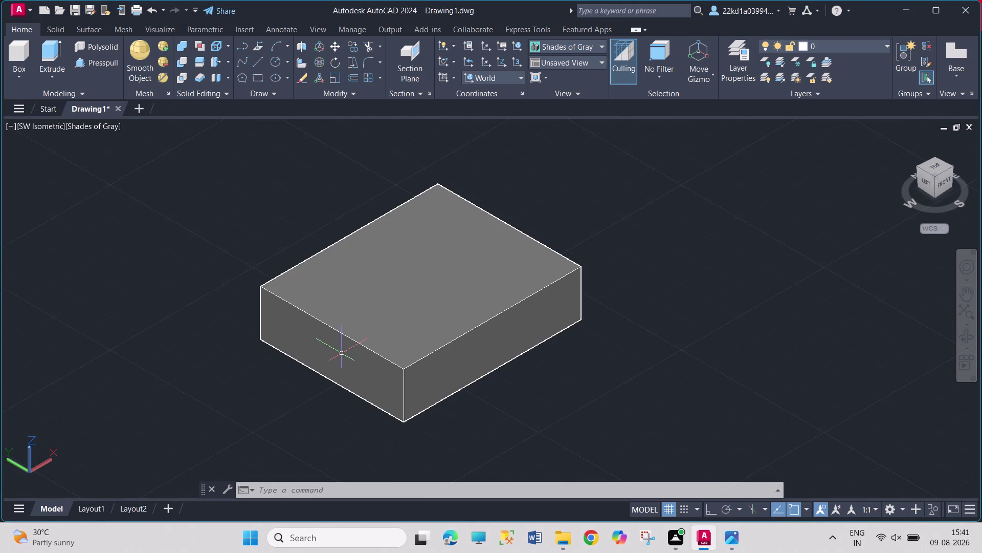
Orbit the shaded block to a new angle and start a new rectangle.
middle_drag(222, 321, 271, 332)
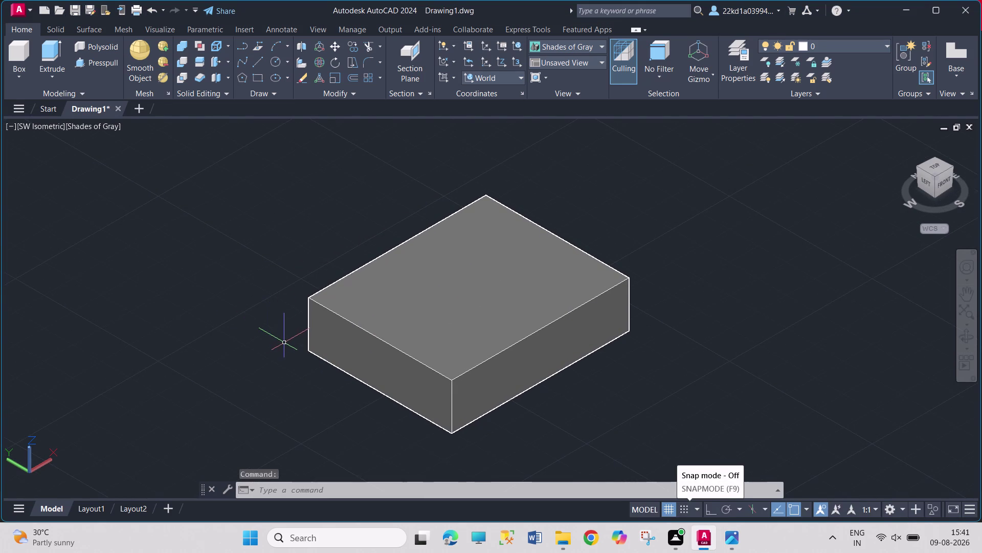
middle_drag(285, 343, 430, 337)
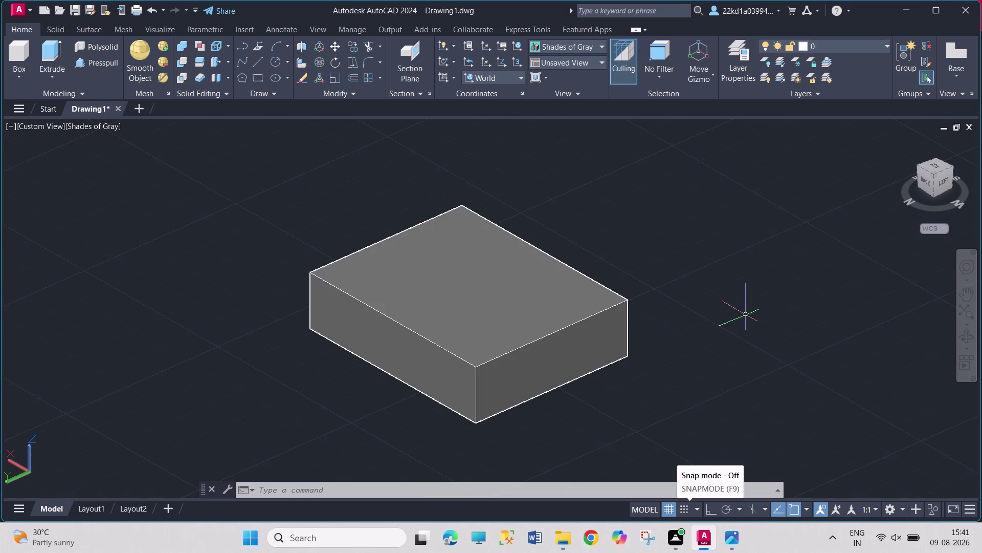
click(263, 78)
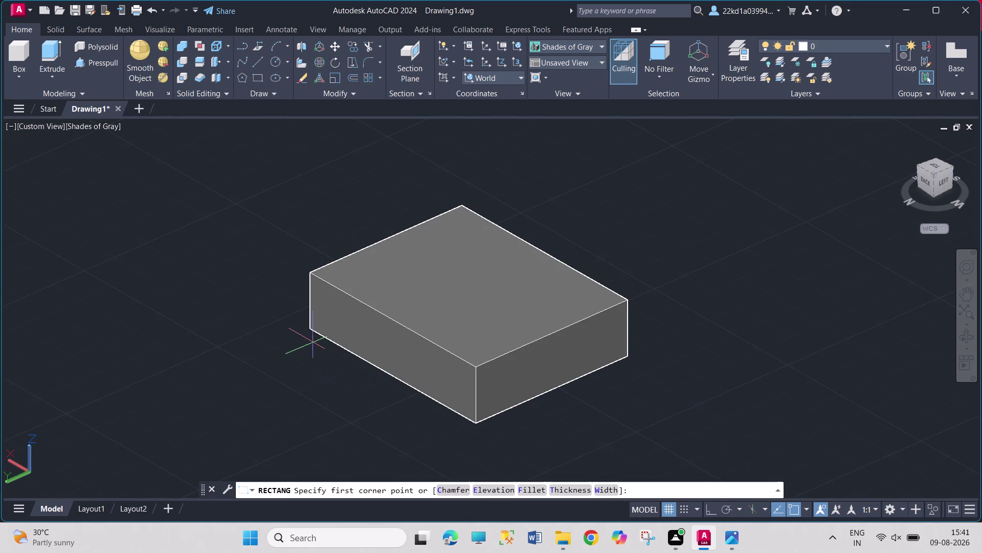
click(308, 328)
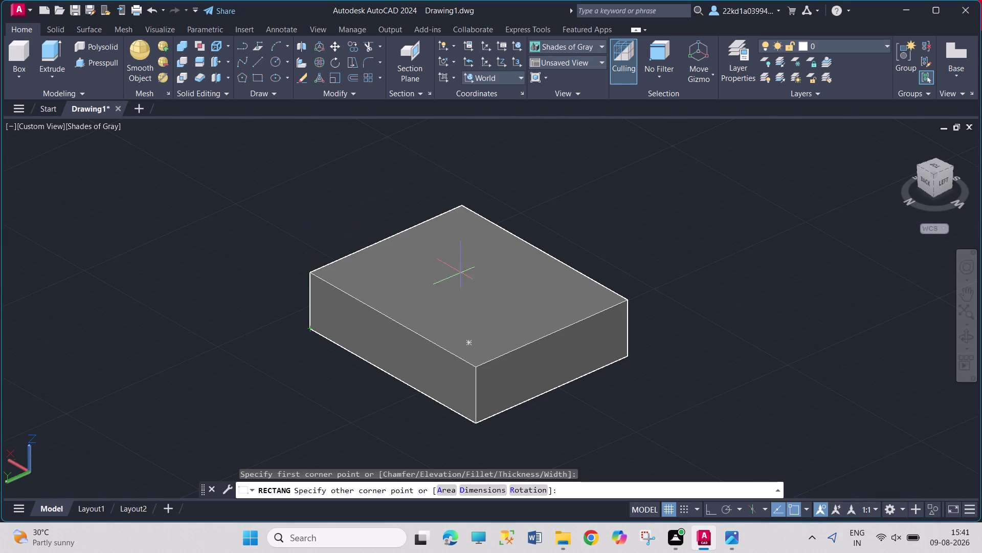
middle_drag(305, 346, 349, 364)
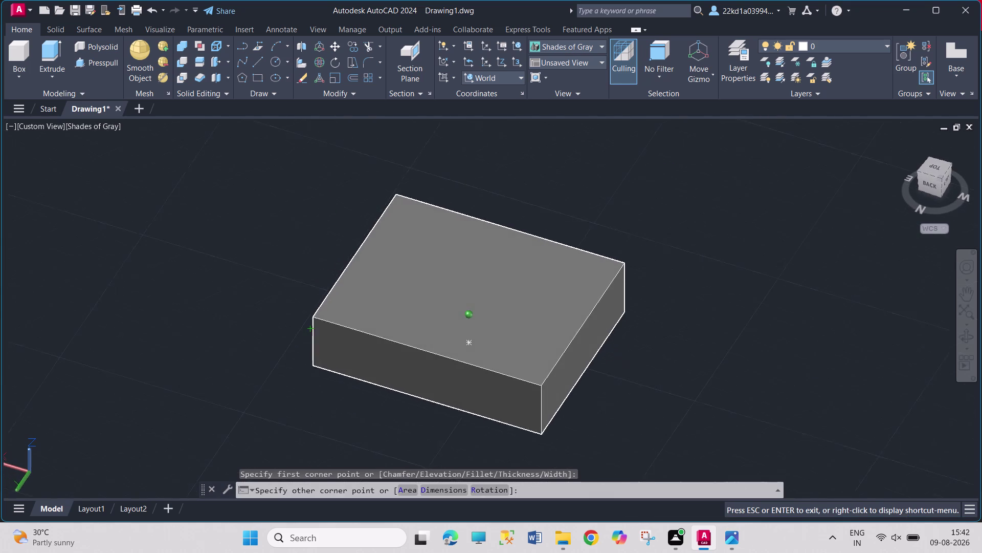
middle_drag(350, 364, 351, 355)
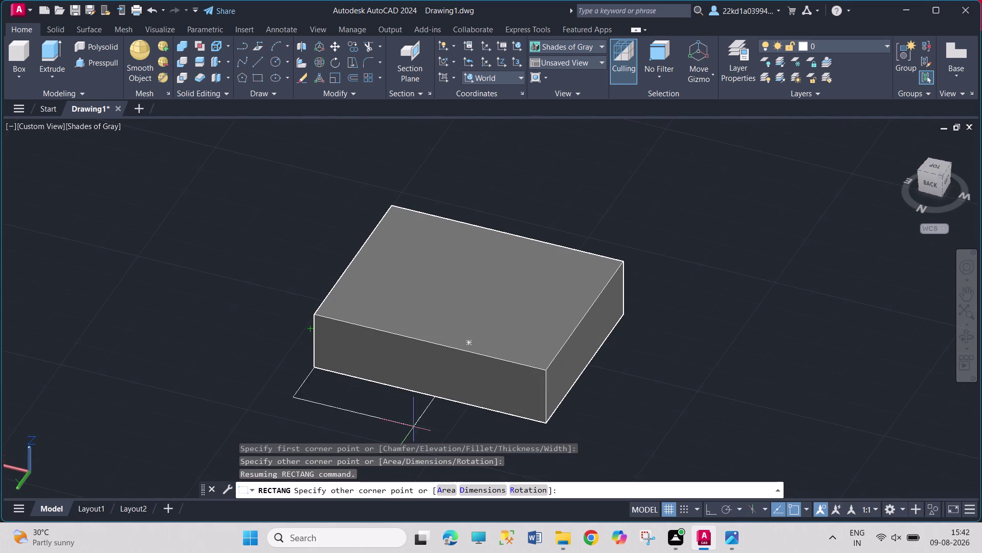
key(Escape)
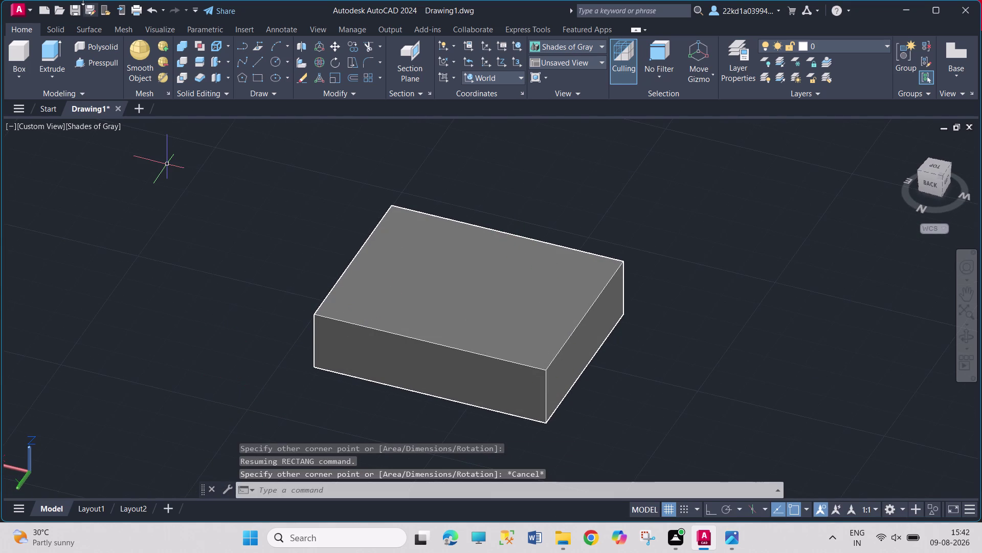
click(263, 75)
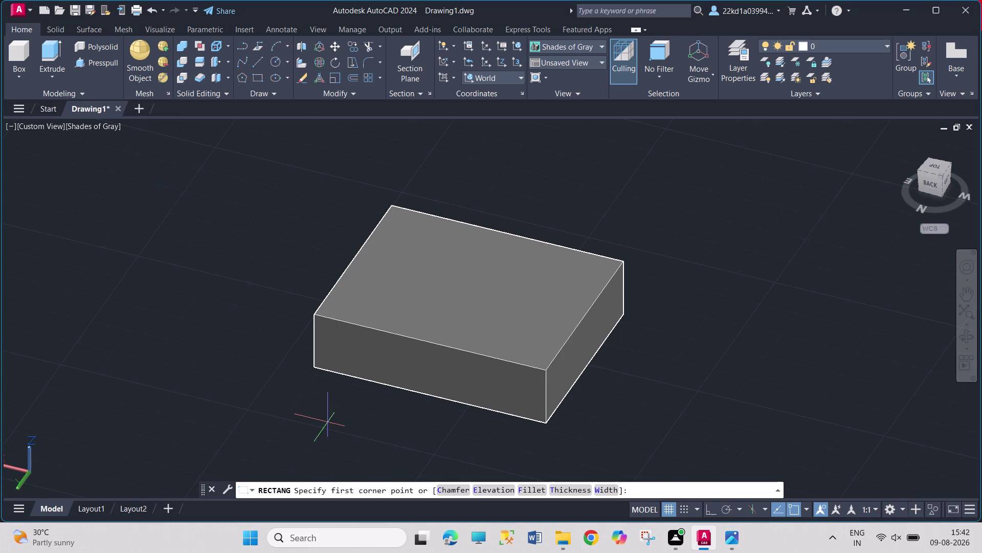
click(317, 362)
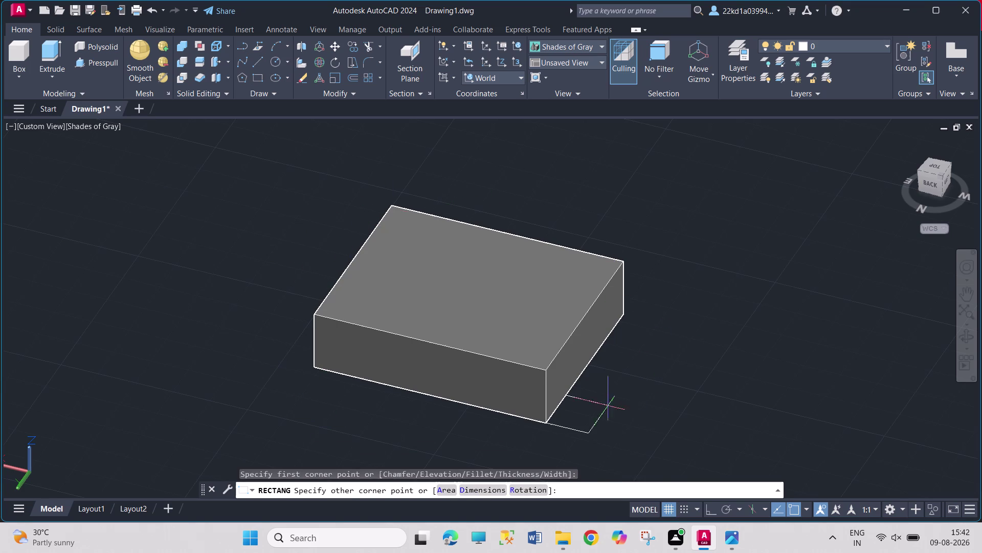
key(Escape)
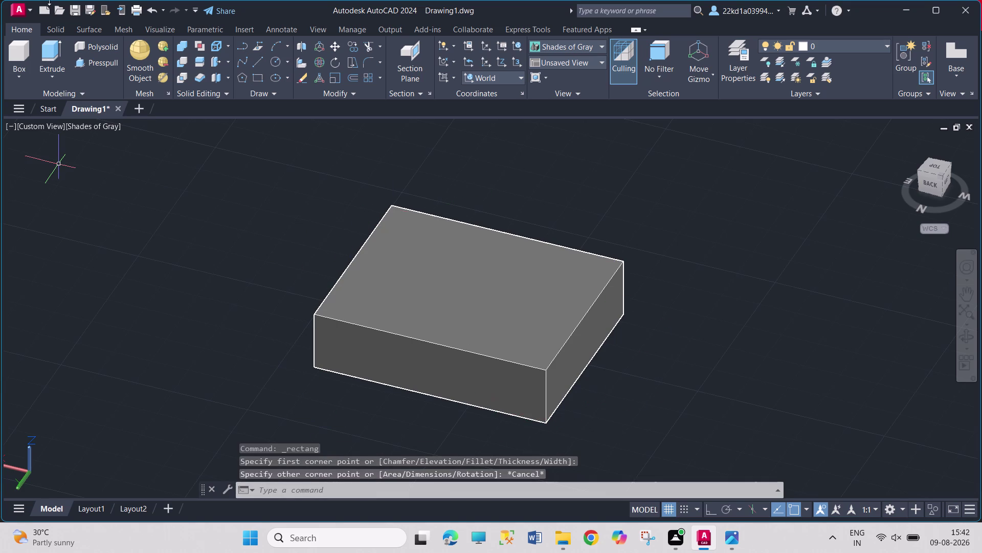
click(260, 78)
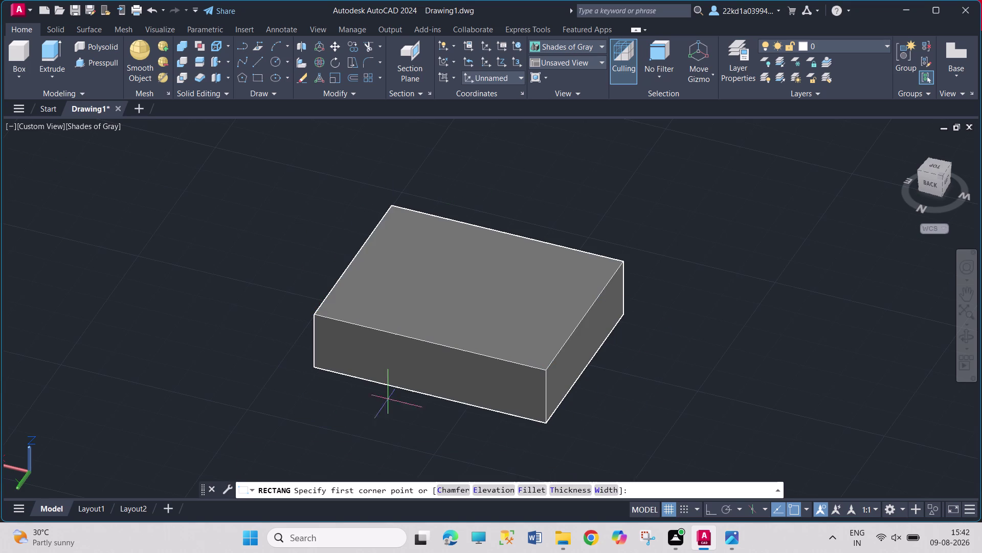
middle_drag(392, 424, 392, 401)
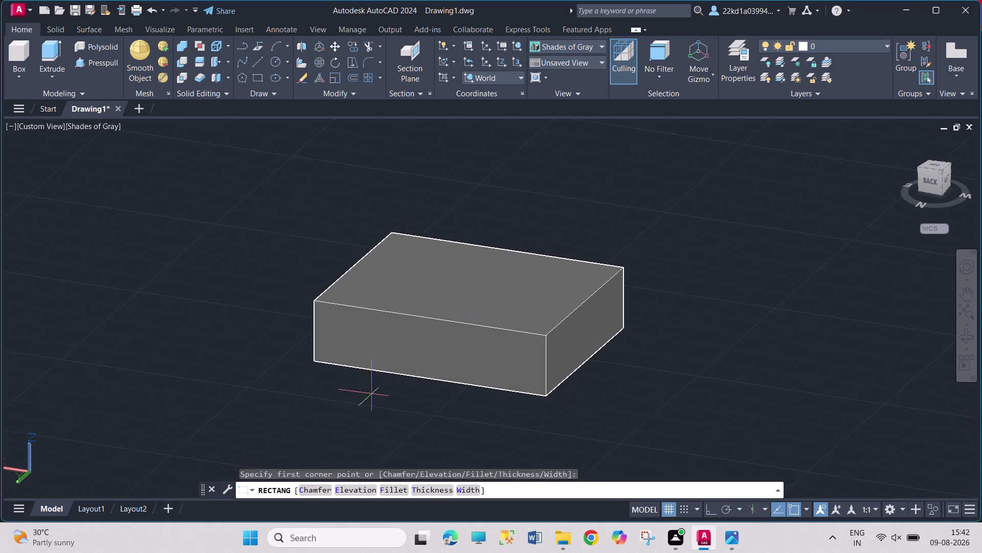
drag(311, 357, 313, 351)
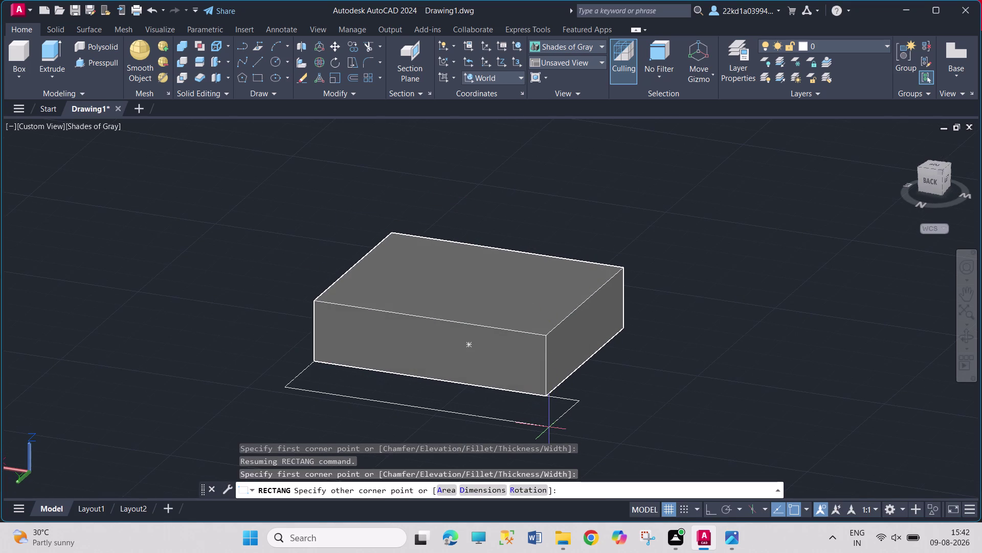
key(Escape)
key(Escape)
key(Escape)
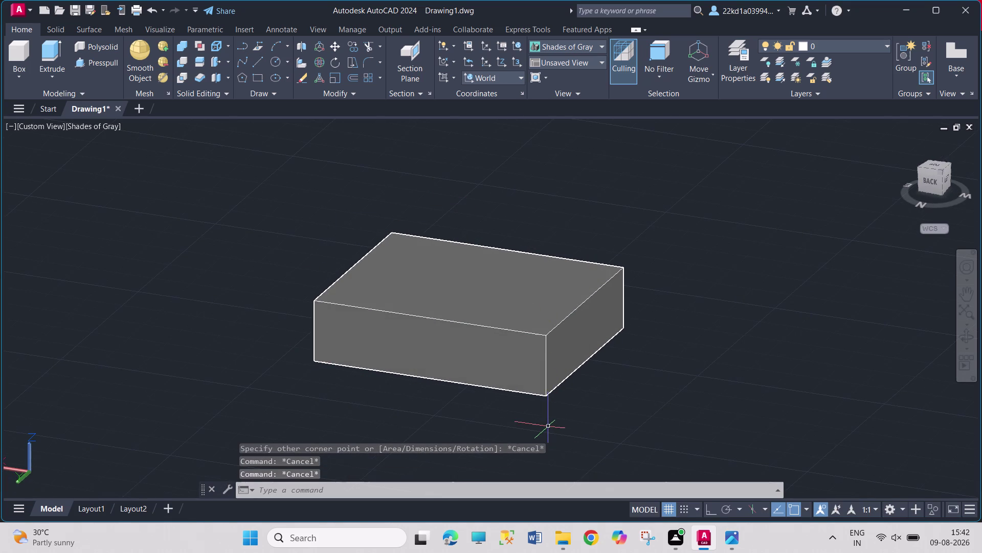
middle_drag(545, 426, 488, 417)
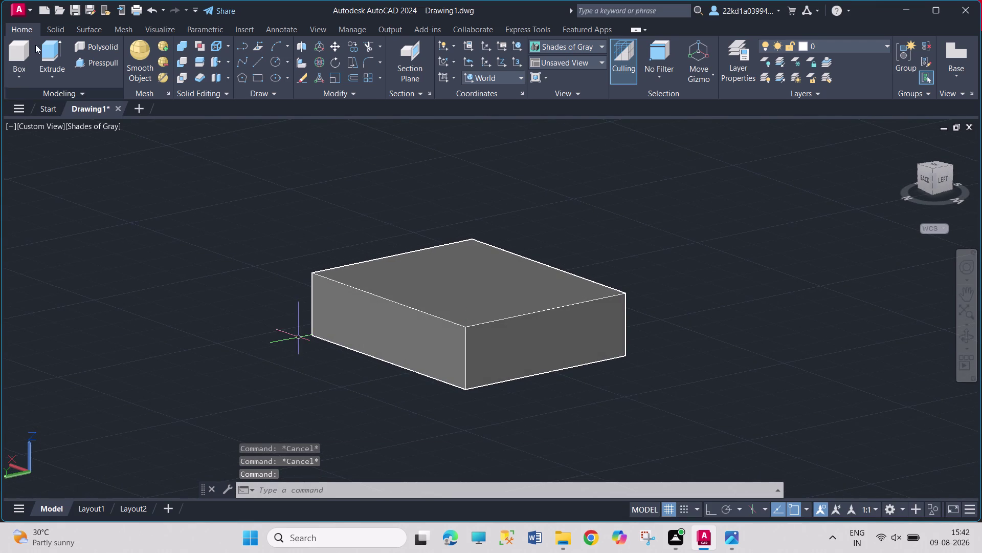
click(253, 80)
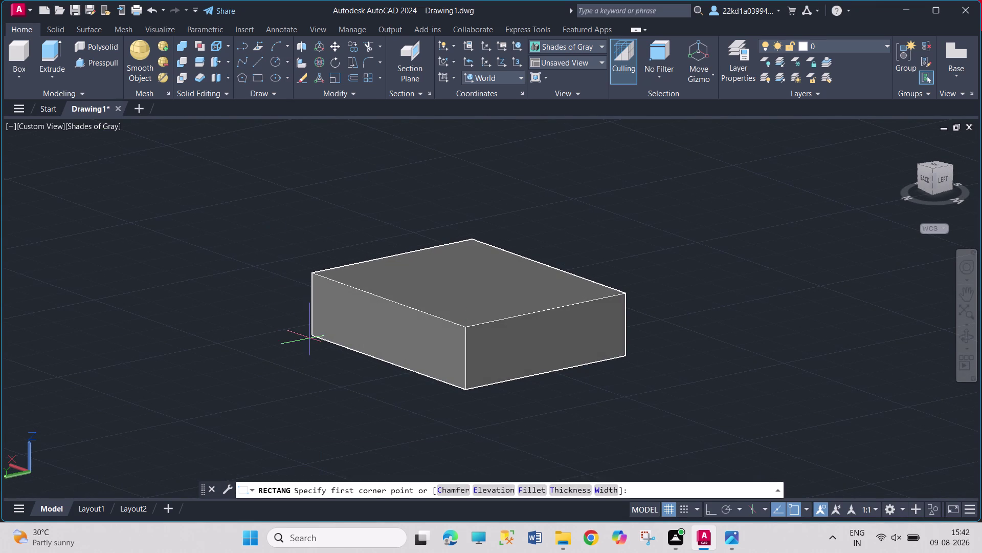
click(312, 338)
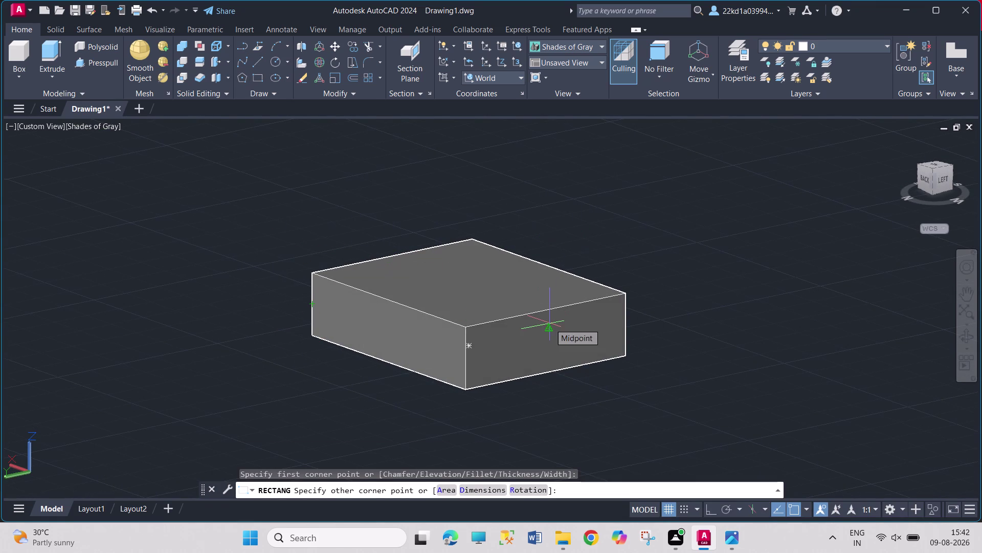
key(Escape)
key(Escape)
key(Escape)
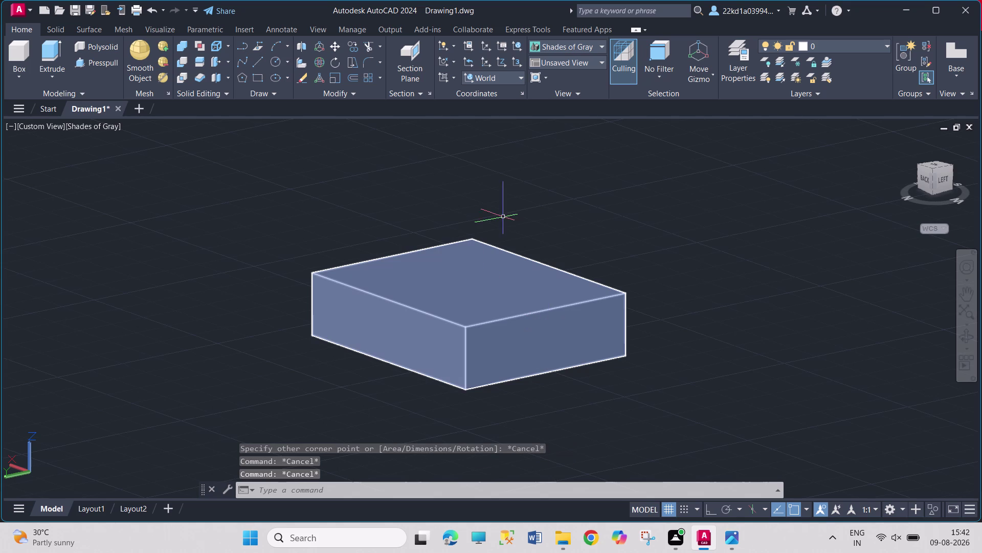